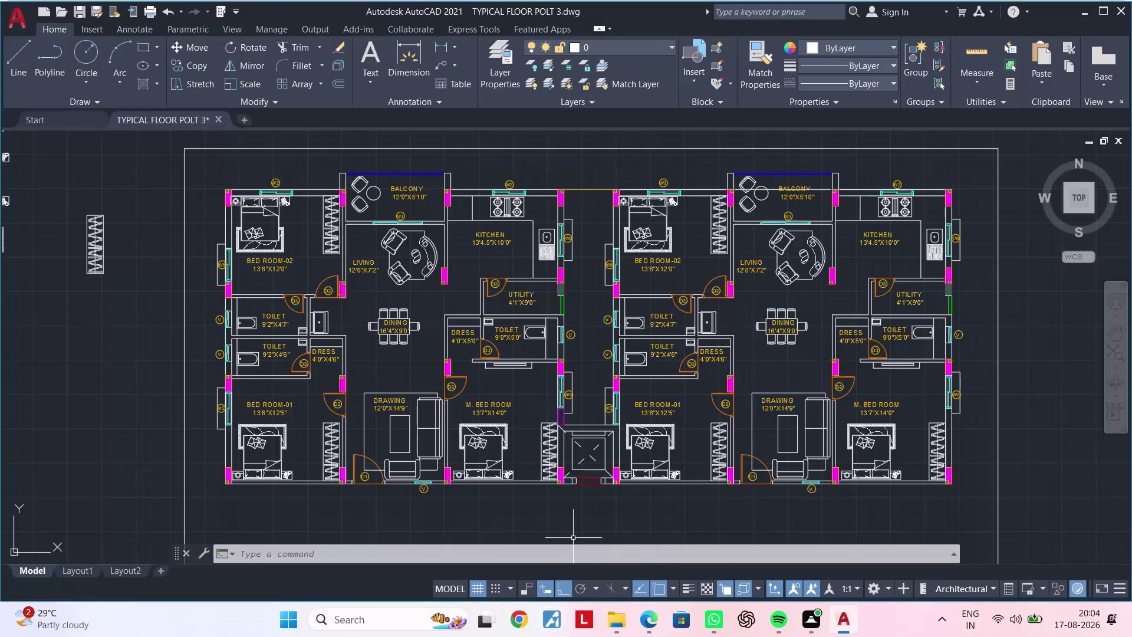
Pan and zoom across the paired flats' bedrooms, lower rooms and kitchens.
middle_drag(693, 518, 668, 370)
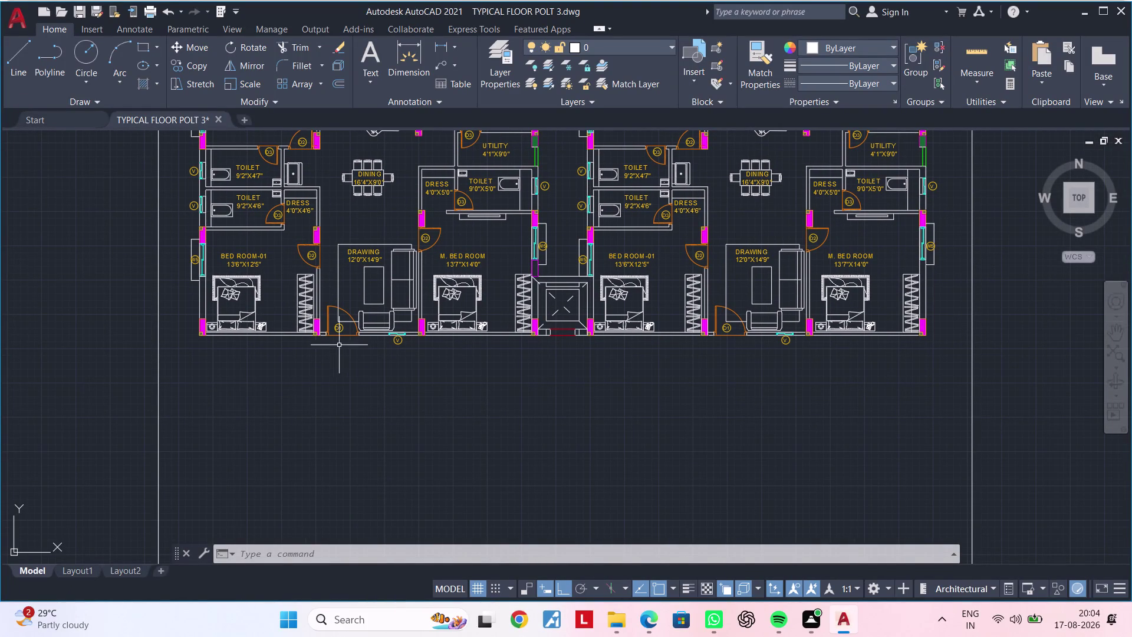
scroll(up, 3)
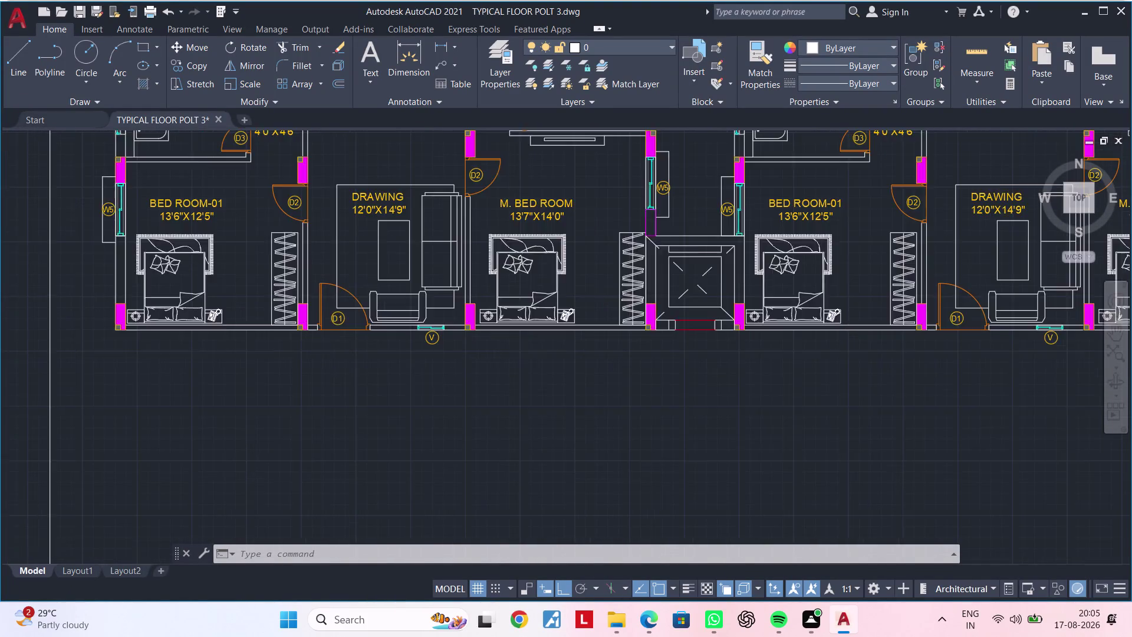
scroll(down, 3)
middle_drag(345, 361, 397, 348)
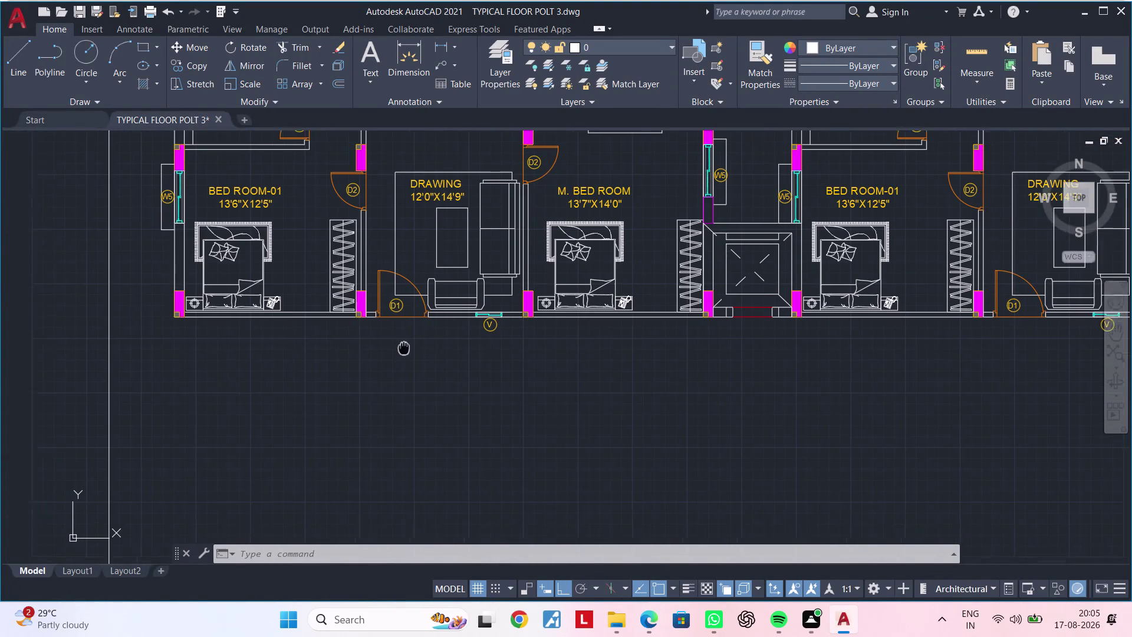
middle_drag(397, 348, 419, 345)
scroll(down, 3)
middle_drag(442, 359, 373, 419)
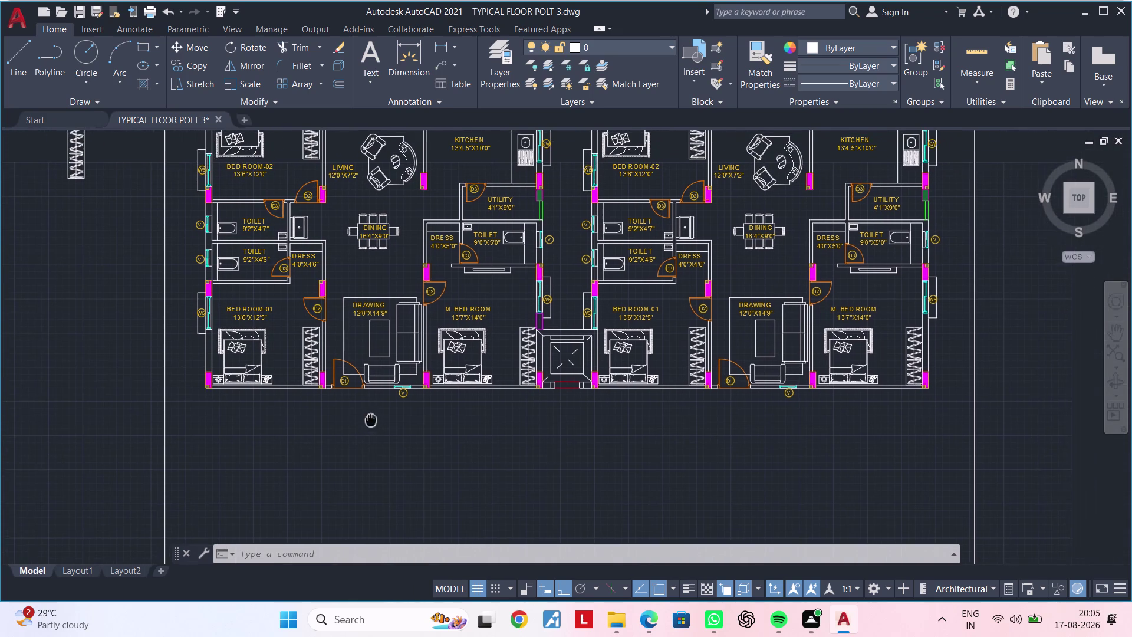
middle_drag(373, 419, 370, 420)
middle_drag(364, 423, 421, 383)
key(Escape)
key(Escape)
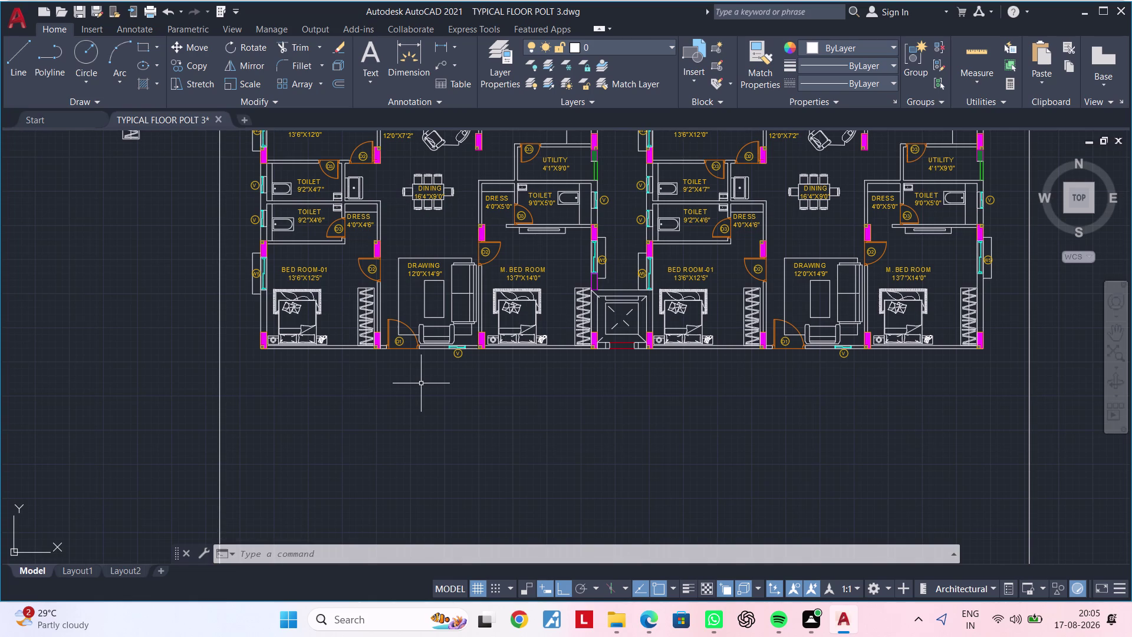
key(Escape)
key(Escape)
key(Escape)
key(Escape)
key(Escape)
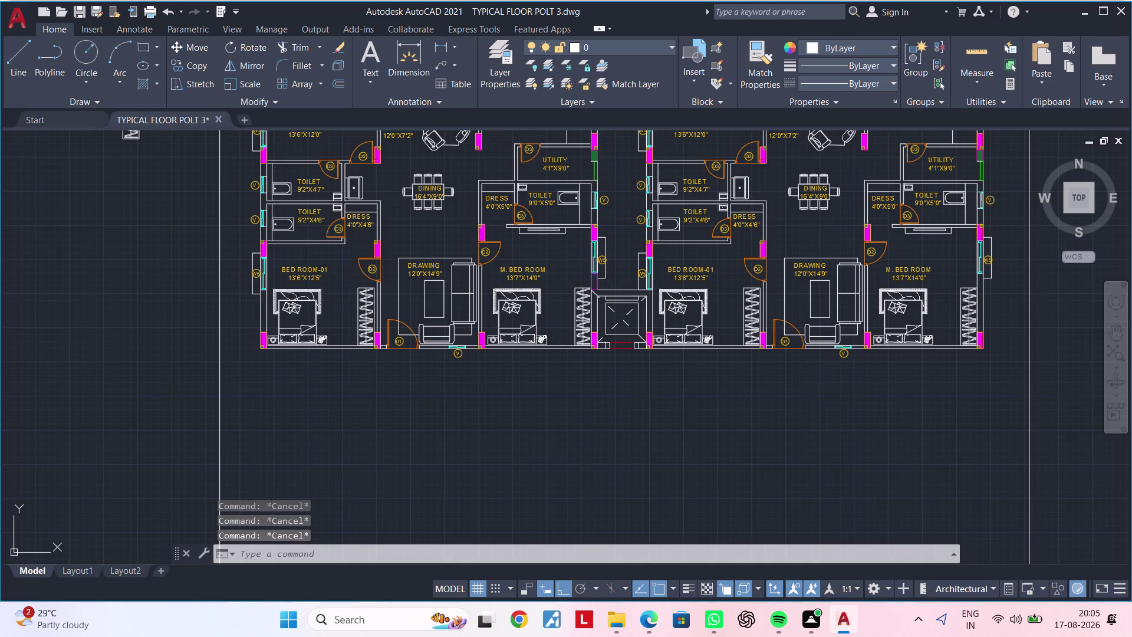
middle_drag(537, 375, 450, 473)
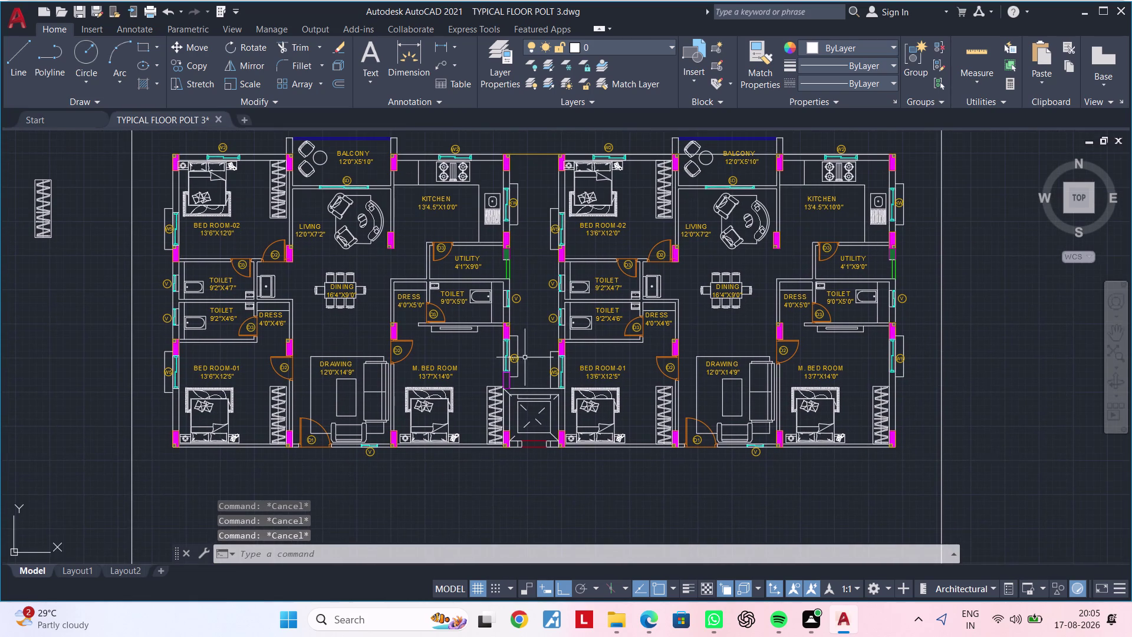
scroll(up, 3)
middle_drag(530, 325, 519, 413)
scroll(up, 3)
scroll(down, 3)
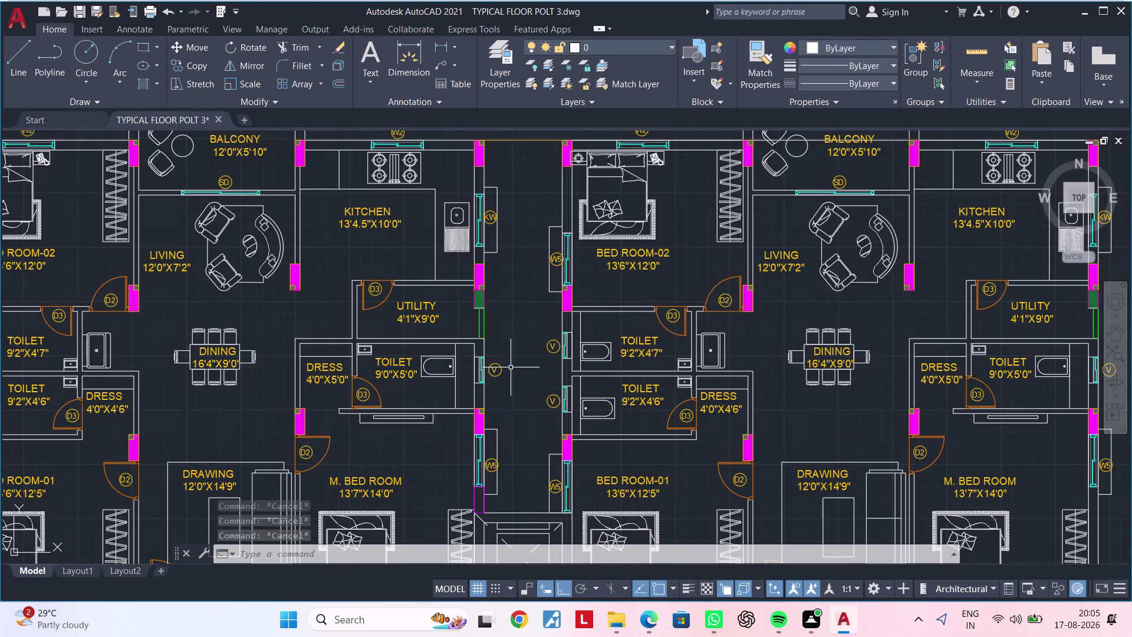
scroll(down, 3)
scroll(down, 3)
Move the view to the standalone single-flat plan and centre it.
middle_drag(831, 403, 449, 400)
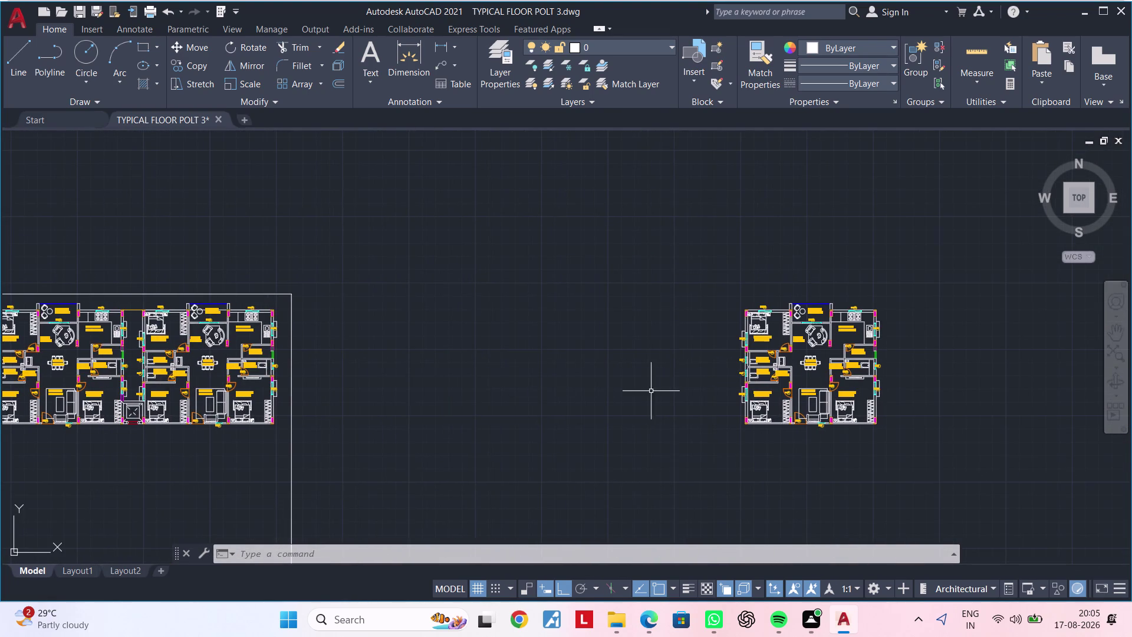
scroll(up, 3)
scroll(down, 3)
scroll(up, 3)
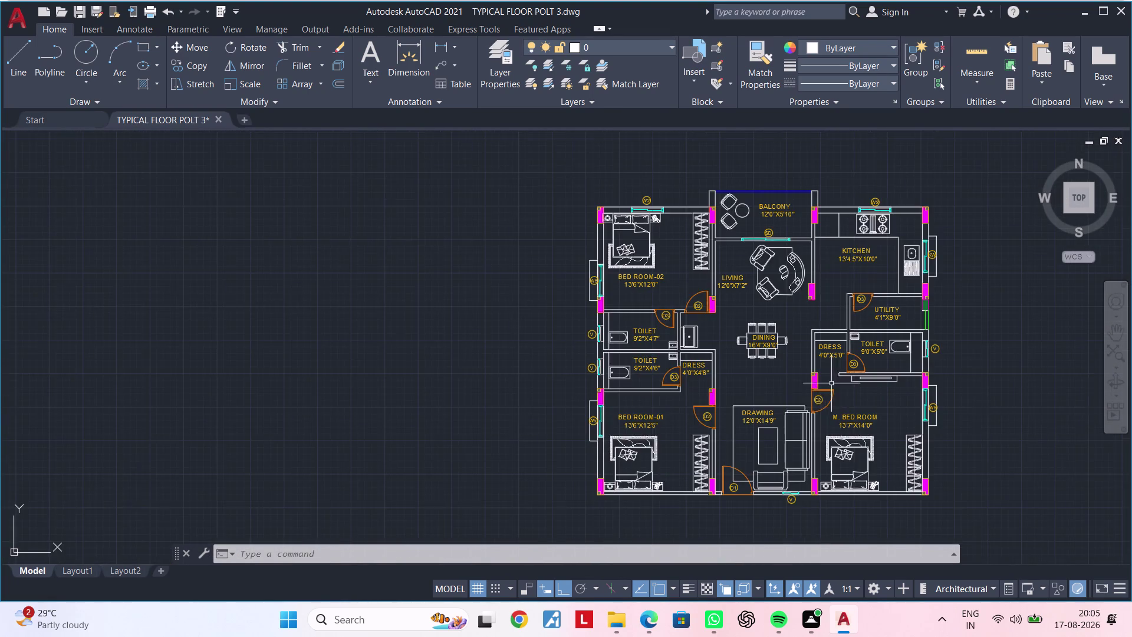
middle_drag(791, 390, 582, 433)
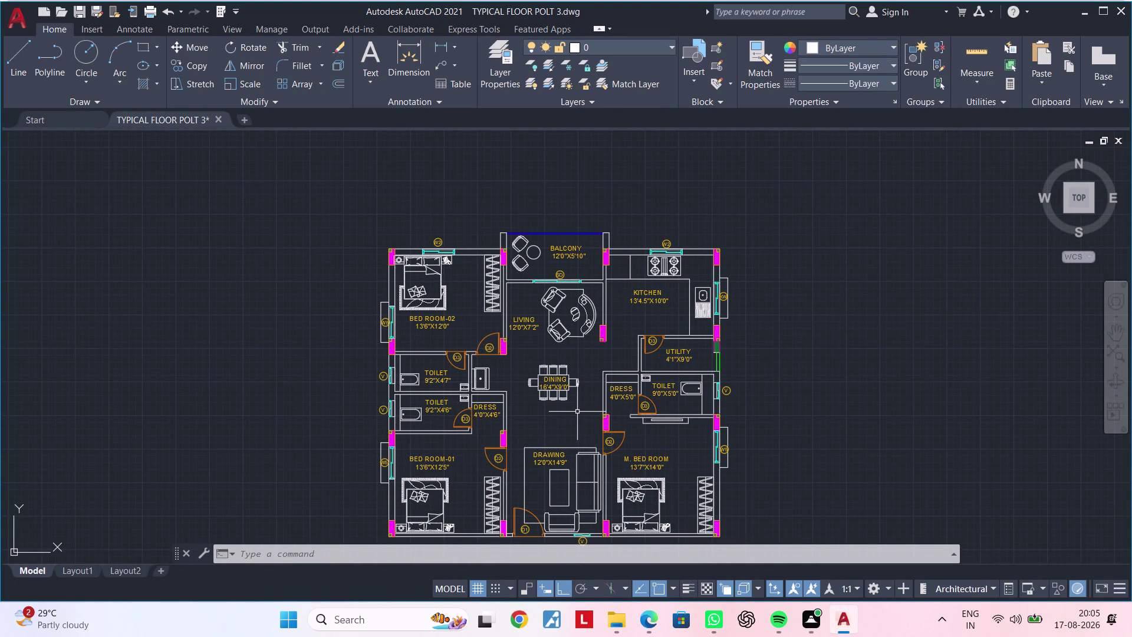
middle_drag(577, 405, 491, 389)
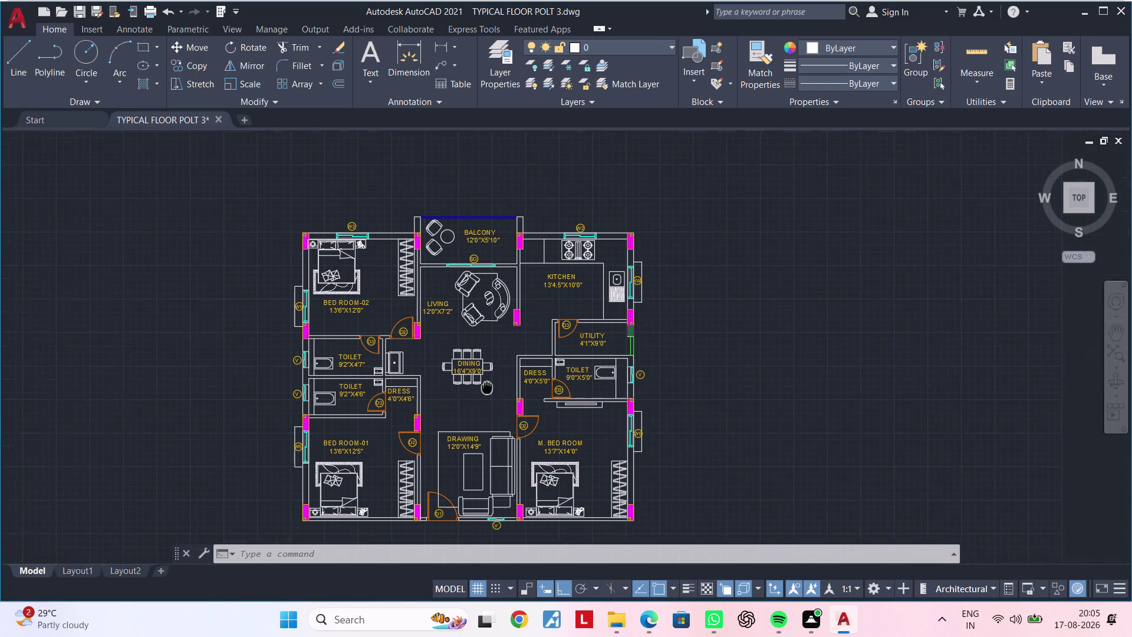
middle_drag(491, 389, 484, 386)
scroll(down, 3)
middle_drag(485, 391, 457, 391)
key(Escape)
key(Escape)
Window-select the single flat and rotate it 180 degrees so the balcony is at the bottom.
click(272, 245)
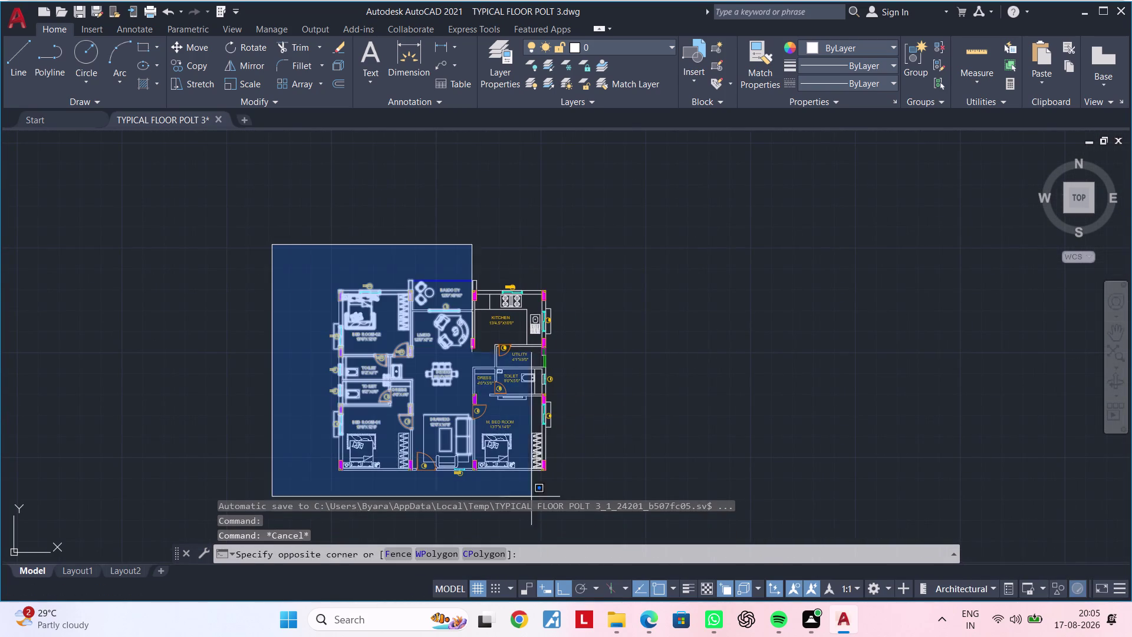
click(680, 489)
middle_drag(673, 481, 700, 443)
text(R)
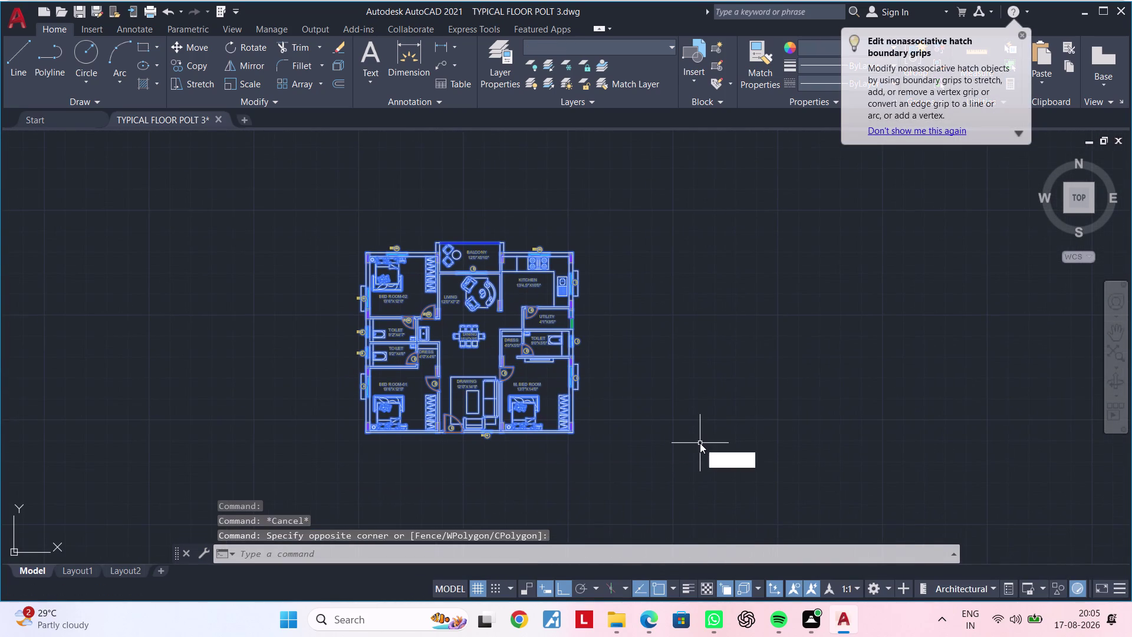
text(O)
key(space)
click(667, 239)
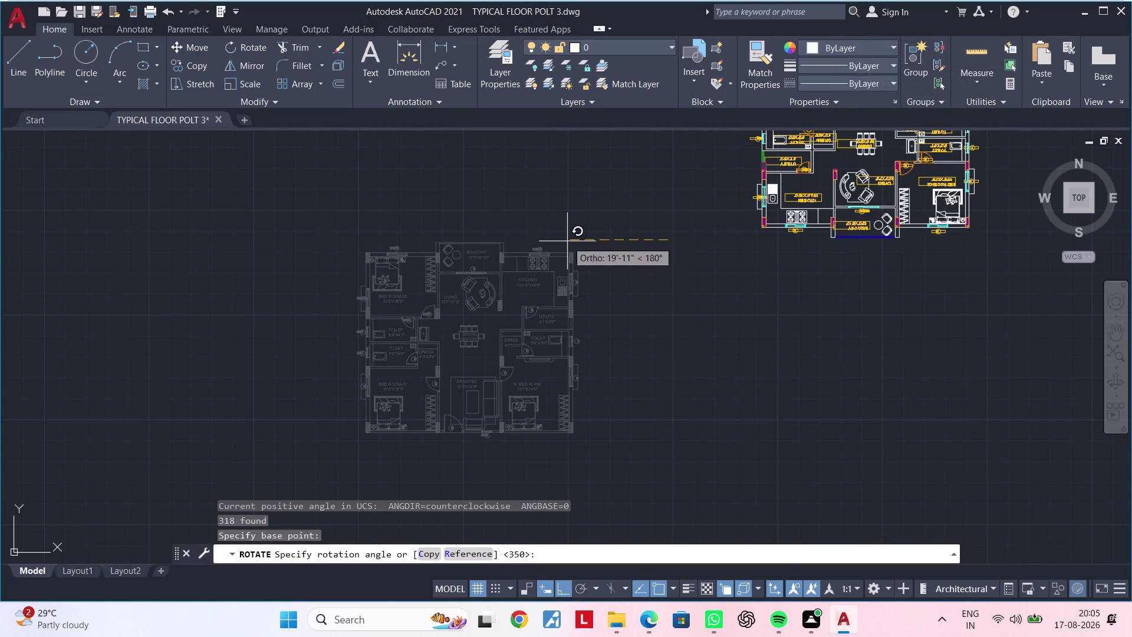
middle_drag(567, 241, 472, 400)
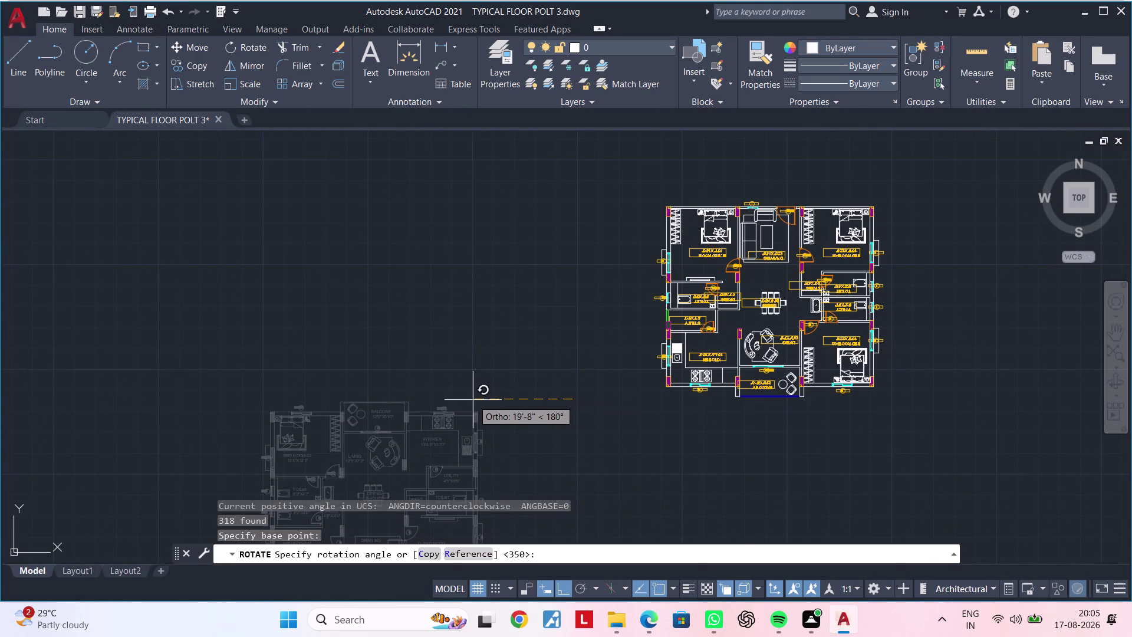
middle_drag(473, 400, 382, 408)
click(387, 403)
middle_drag(573, 410, 559, 418)
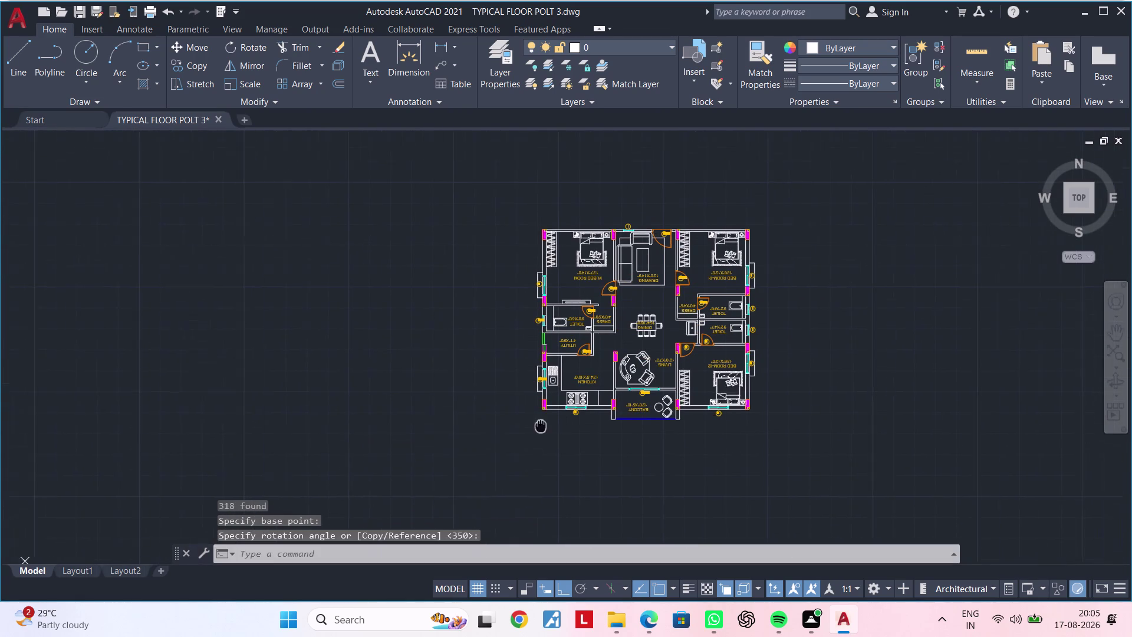
middle_drag(558, 418, 482, 435)
Reselect the rotated flat, start MIRROR and set the first mirror-line point.
key(Escape)
key(Escape)
click(444, 207)
click(766, 456)
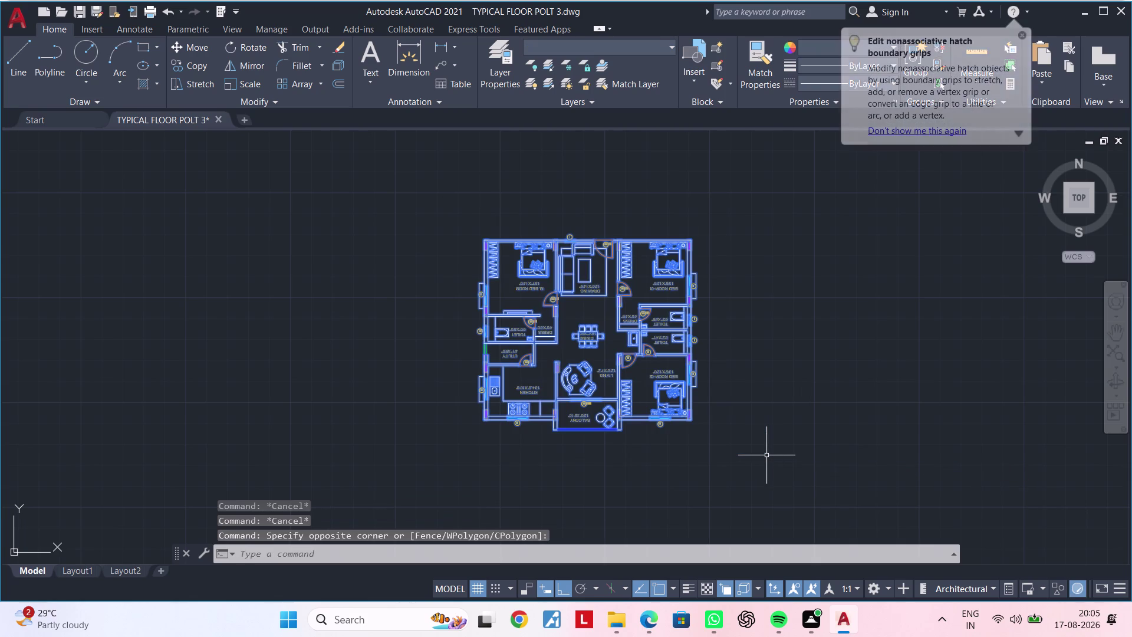
text(MI)
key(space)
click(746, 240)
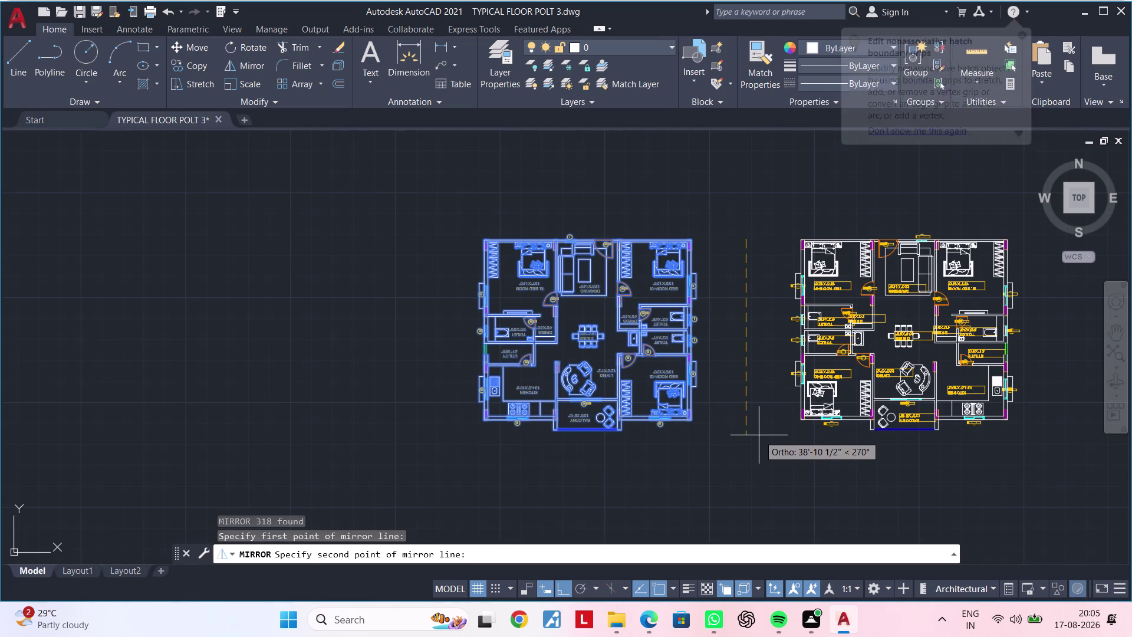
Set the second mirror-line point, creating a sideways mirrored flat and keeping the original.
click(759, 435)
drag(778, 484, 759, 436)
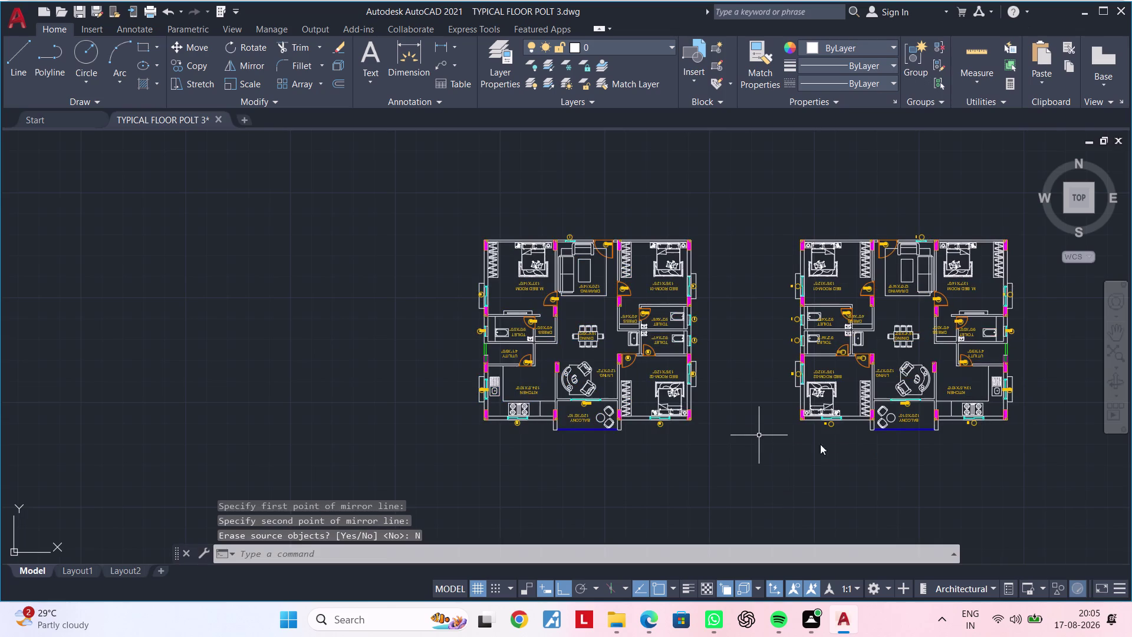
middle_drag(851, 446, 580, 461)
key(Escape)
key(Escape)
Select the mirrored flat and begin rotating it, then abandon the rotation.
drag(511, 229, 513, 242)
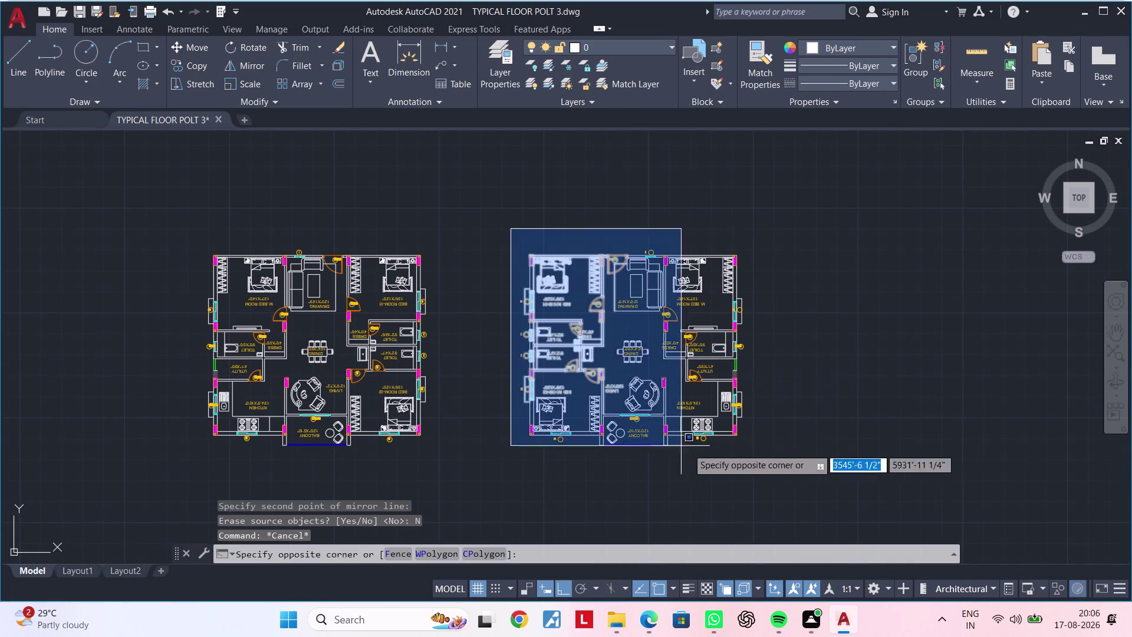
click(774, 468)
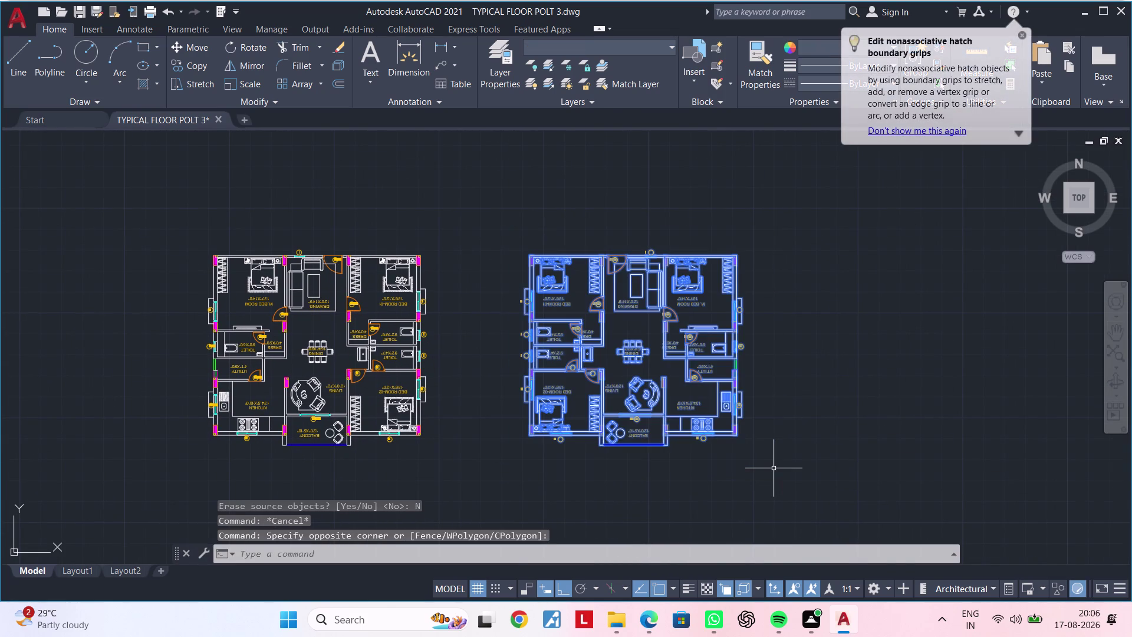
text(RO)
key(space)
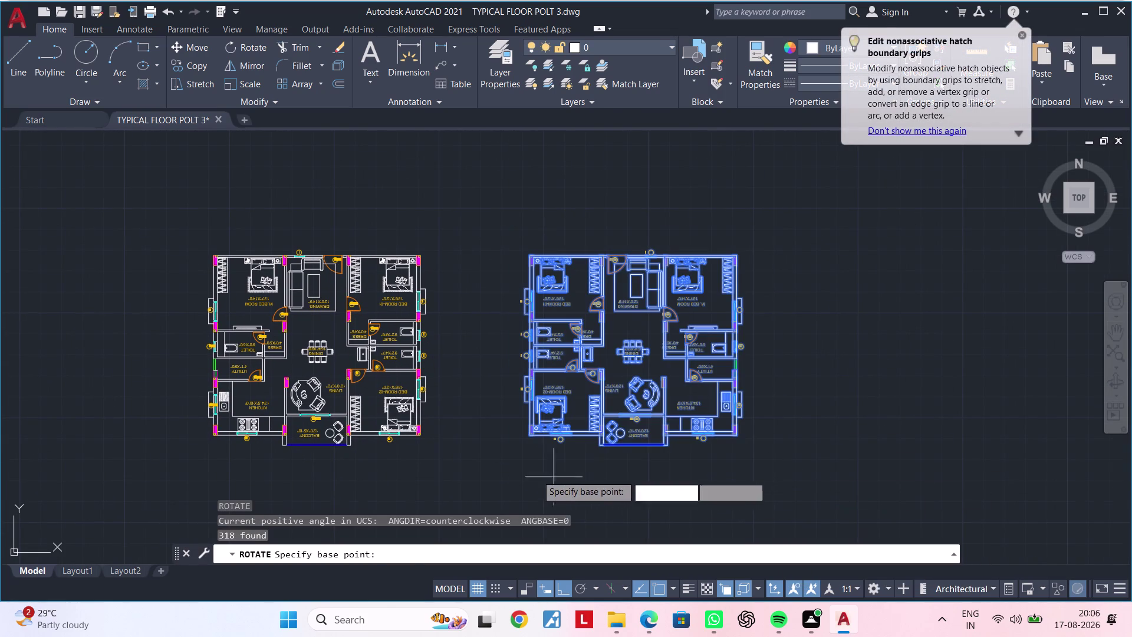
click(518, 467)
middle_drag(746, 454, 743, 336)
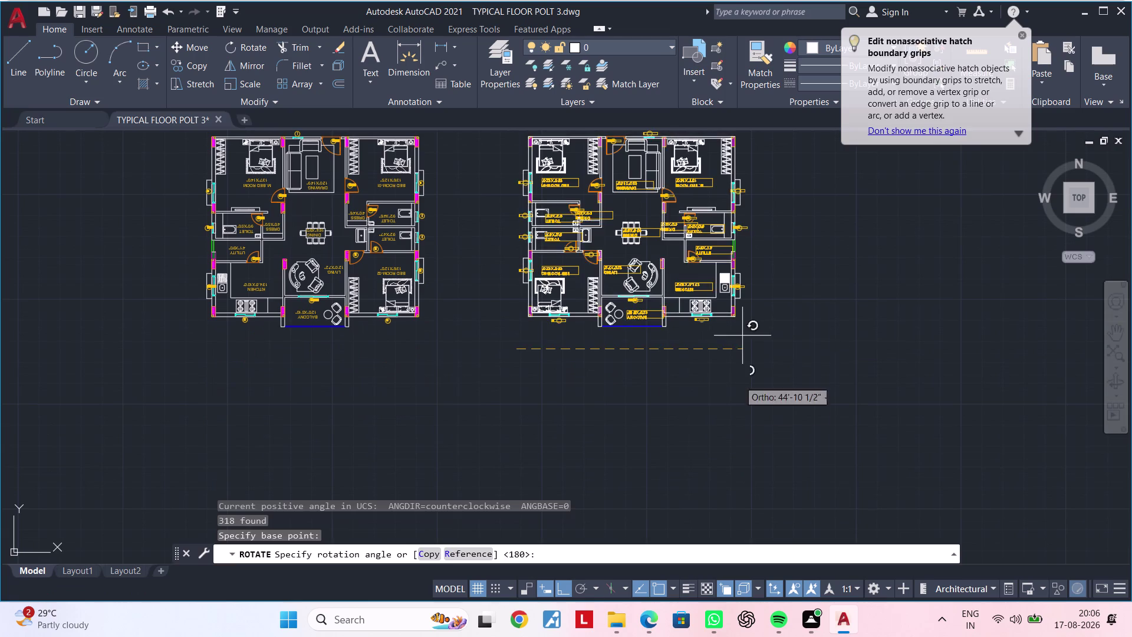
key(Escape)
key(Escape)
middle_click(656, 429)
middle_drag(580, 350, 566, 403)
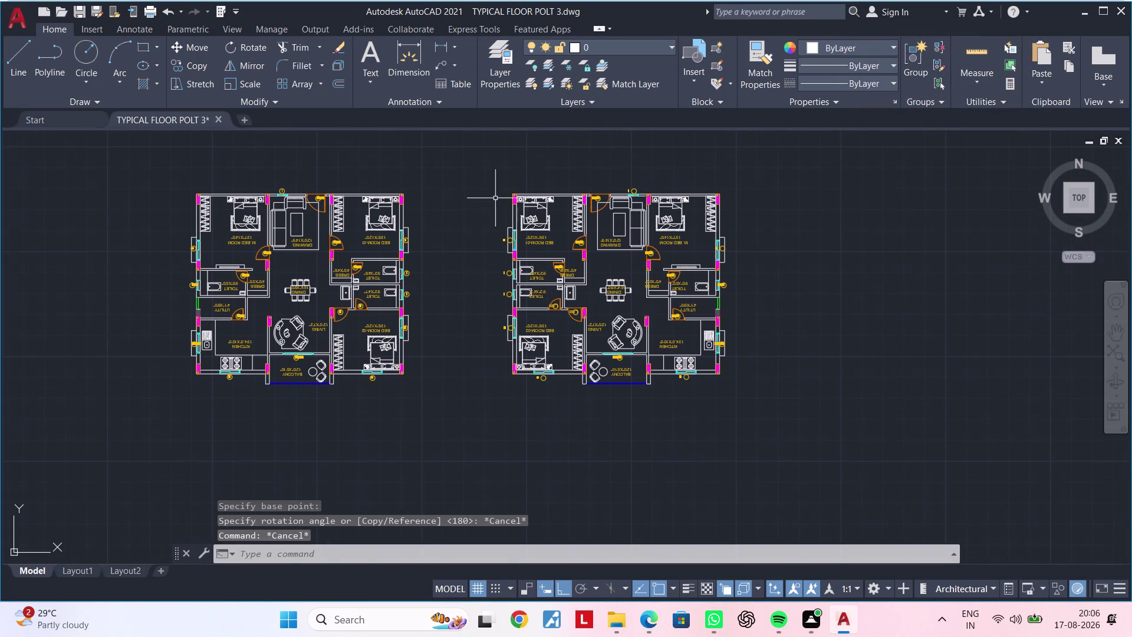
Reselect the mirrored flat, start MIRROR and set the first mirror-line point.
drag(485, 152, 511, 179)
click(818, 411)
text(MI)
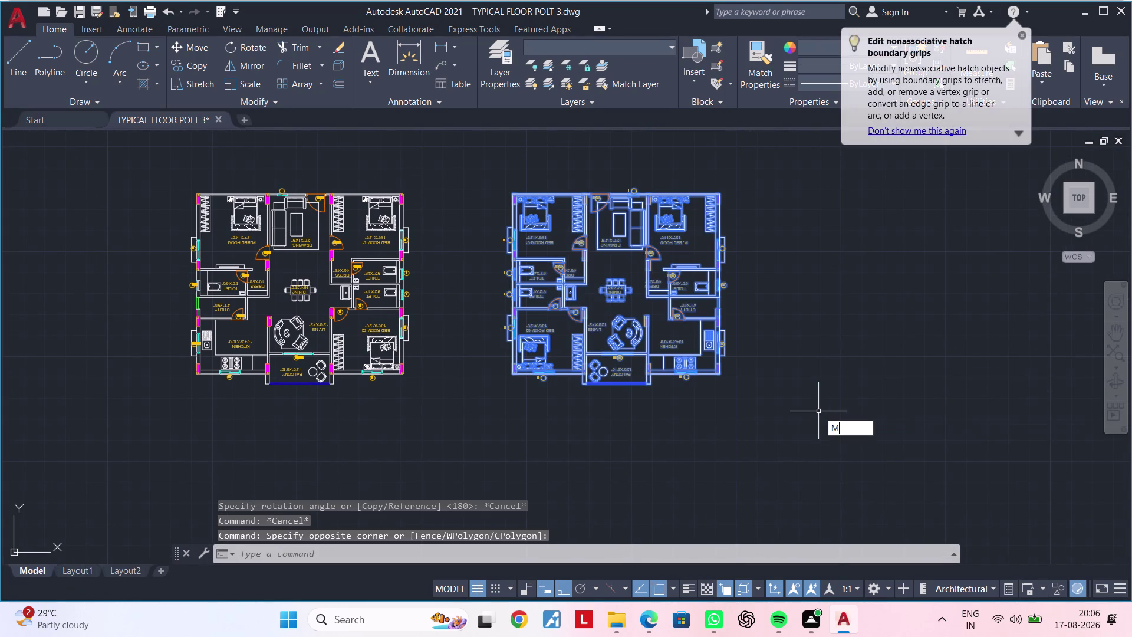
key(space)
drag(481, 413, 495, 414)
middle_drag(872, 418, 861, 228)
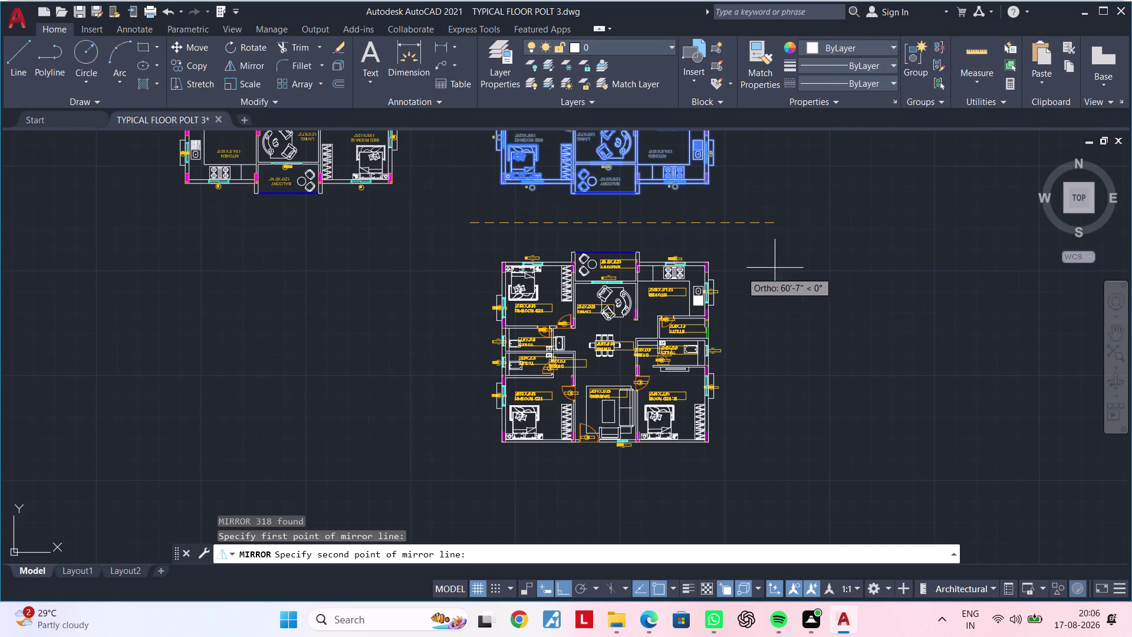
middle_drag(374, 329, 473, 576)
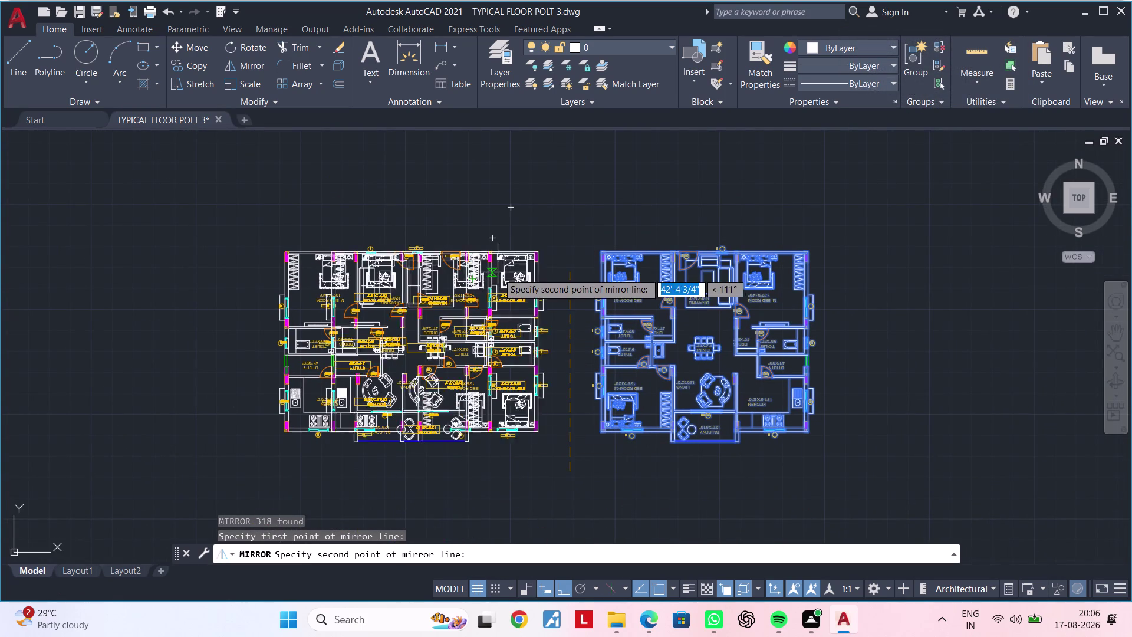
scroll(up, 3)
scroll(down, 3)
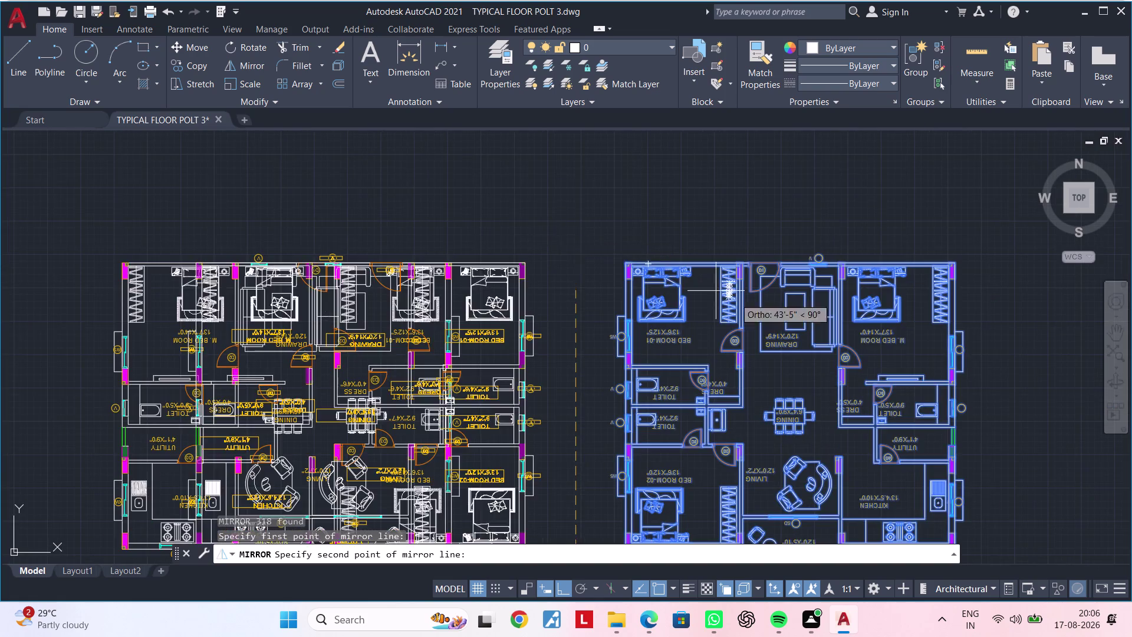
scroll(down, 3)
middle_drag(797, 386, 368, 310)
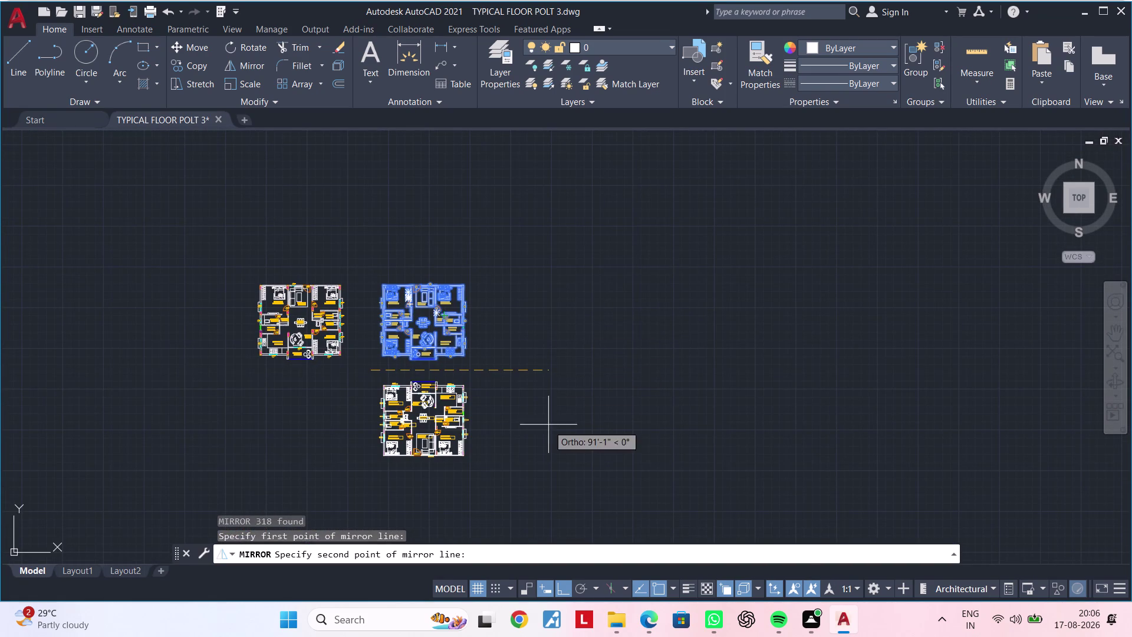
middle_drag(542, 416, 865, 297)
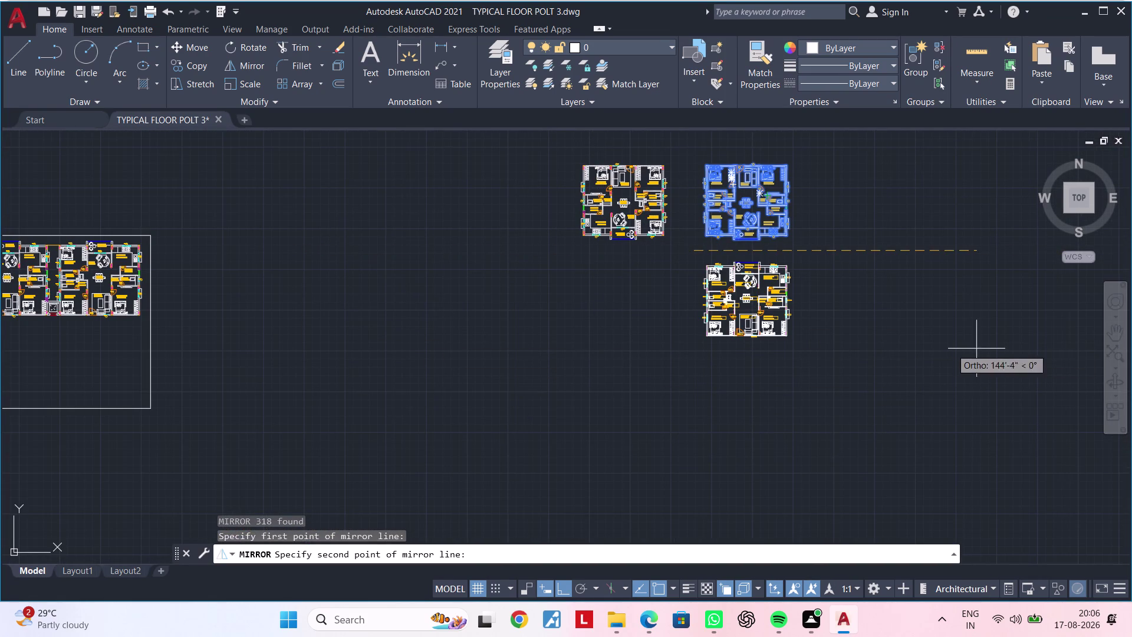
Set the second mirror-line point, placing another mirrored copy below while keeping the source.
click(913, 348)
drag(958, 402, 913, 349)
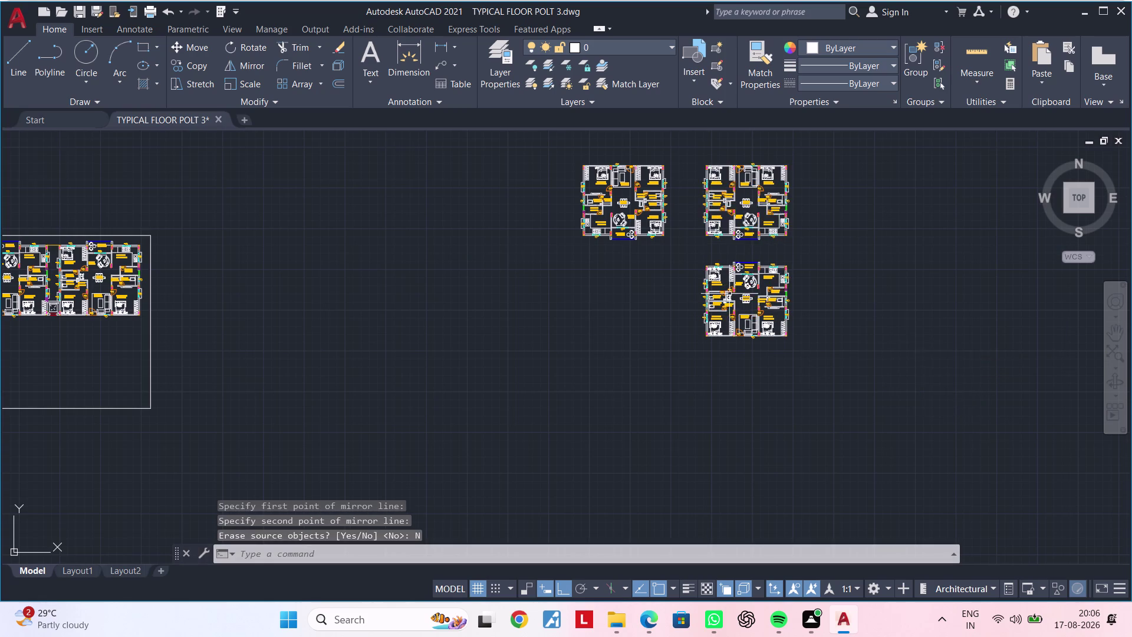
scroll(up, 3)
middle_drag(789, 330, 602, 313)
scroll(down, 3)
scroll(up, 3)
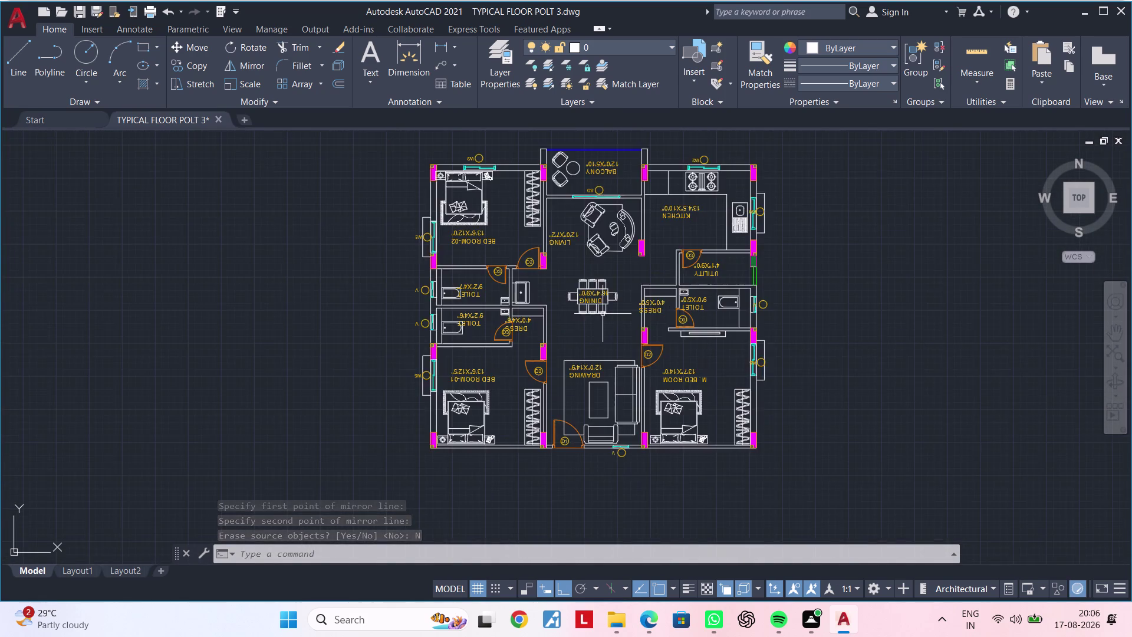
scroll(up, 3)
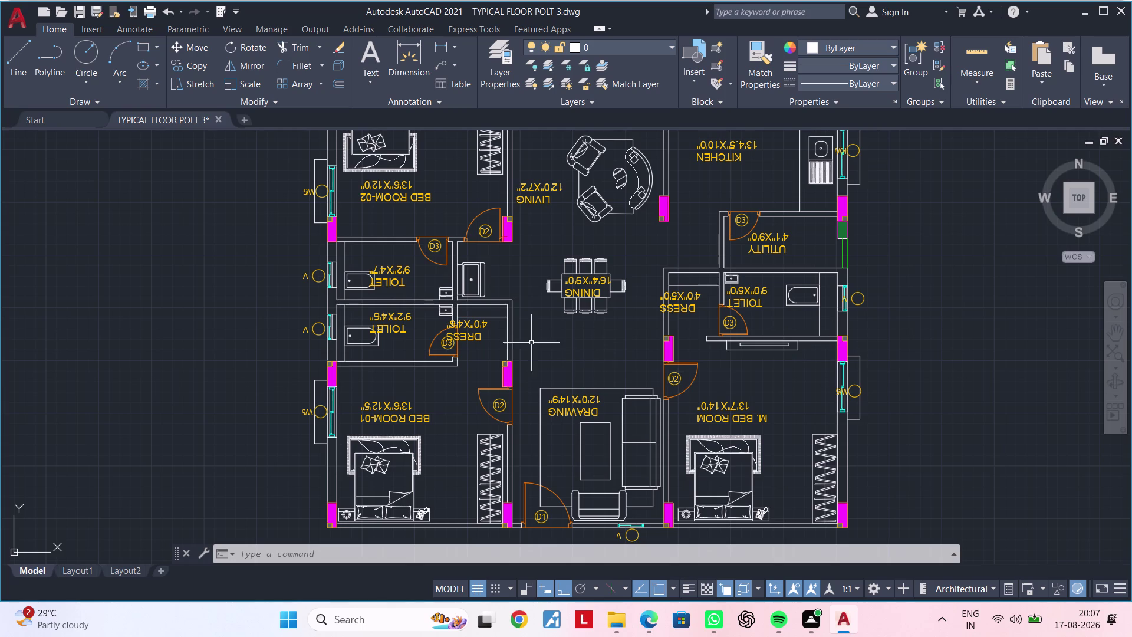
Move the LIVING room label further right with M.
scroll(down, 3)
scroll(down, 3)
middle_drag(209, 314, 949, 325)
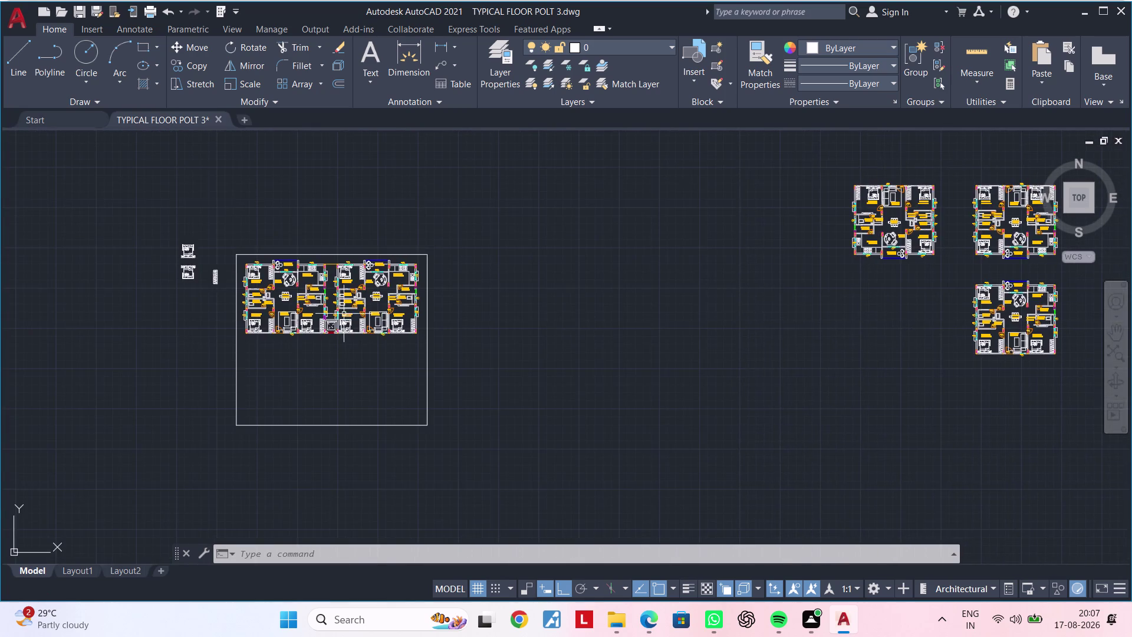
scroll(up, 3)
scroll(up, 3)
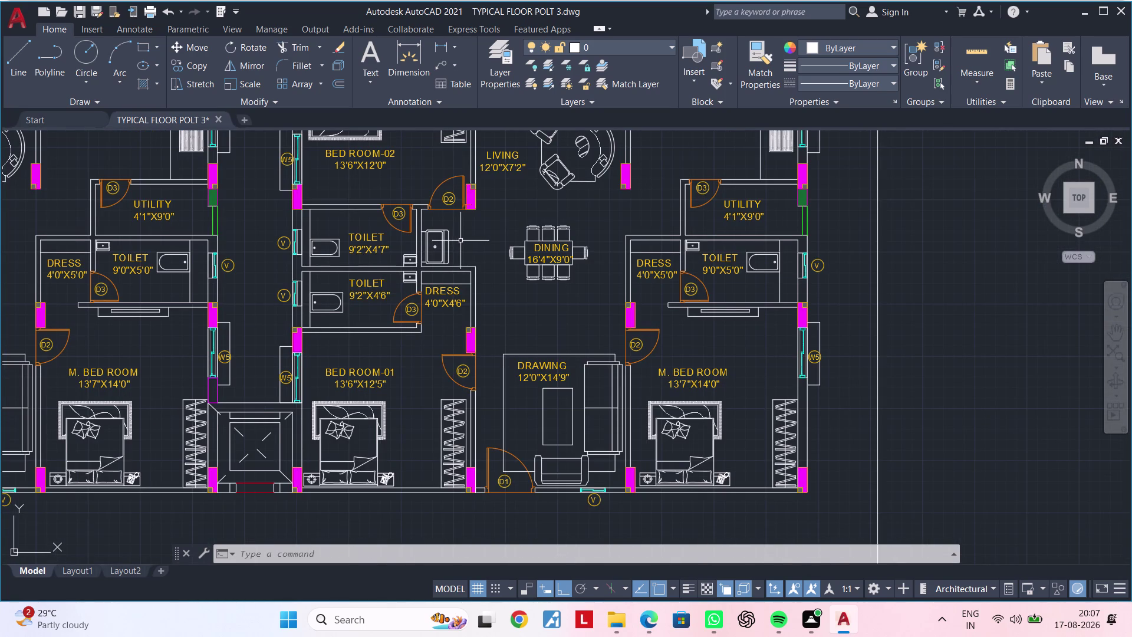
middle_drag(460, 240, 456, 329)
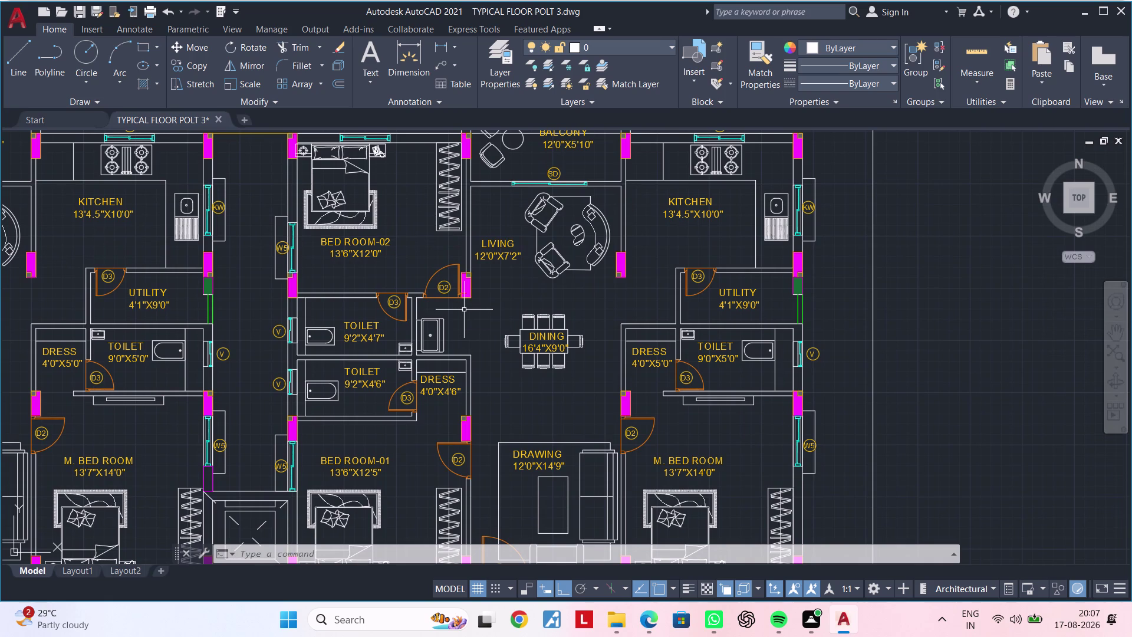
scroll(up, 3)
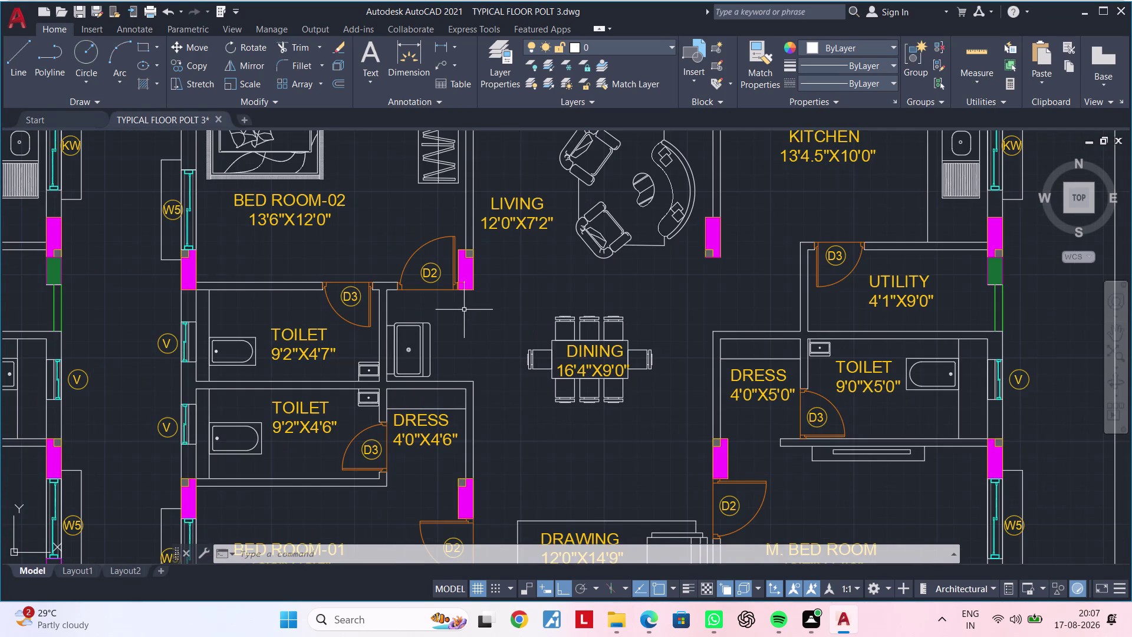
middle_drag(464, 309, 473, 350)
scroll(up, 3)
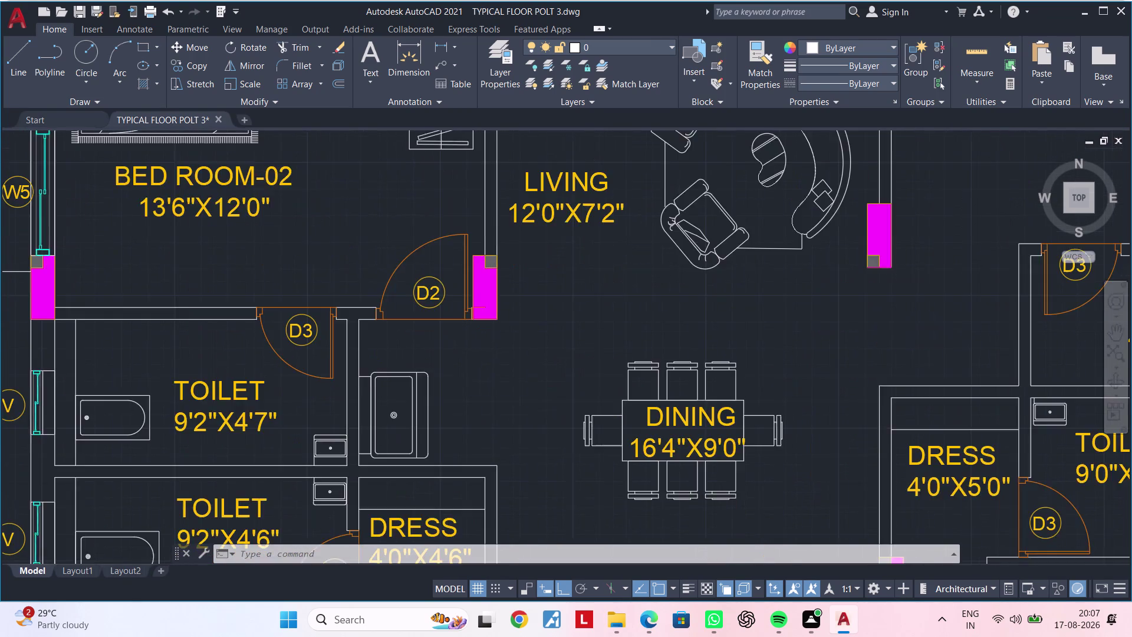
middle_drag(455, 347, 460, 406)
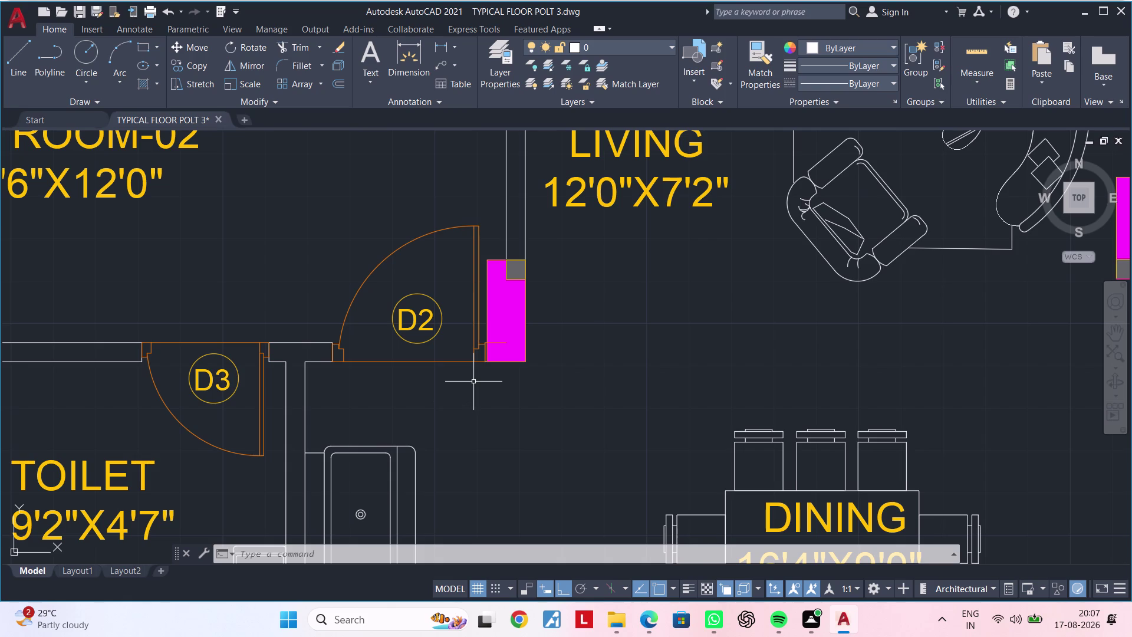
middle_drag(576, 362, 571, 429)
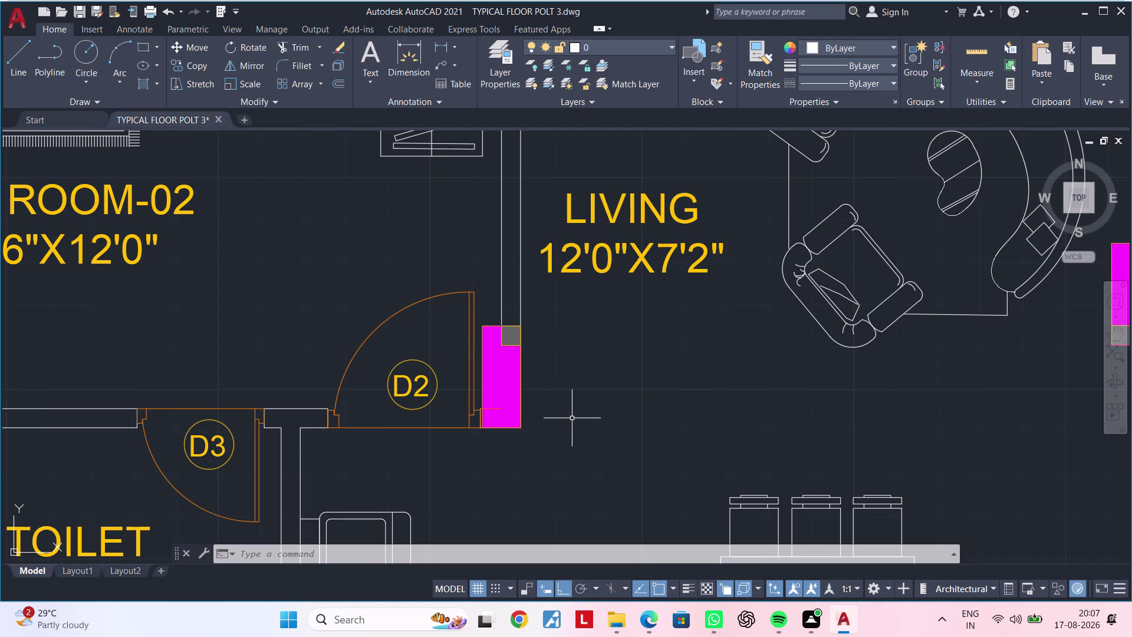
click(628, 254)
click(649, 257)
click(641, 259)
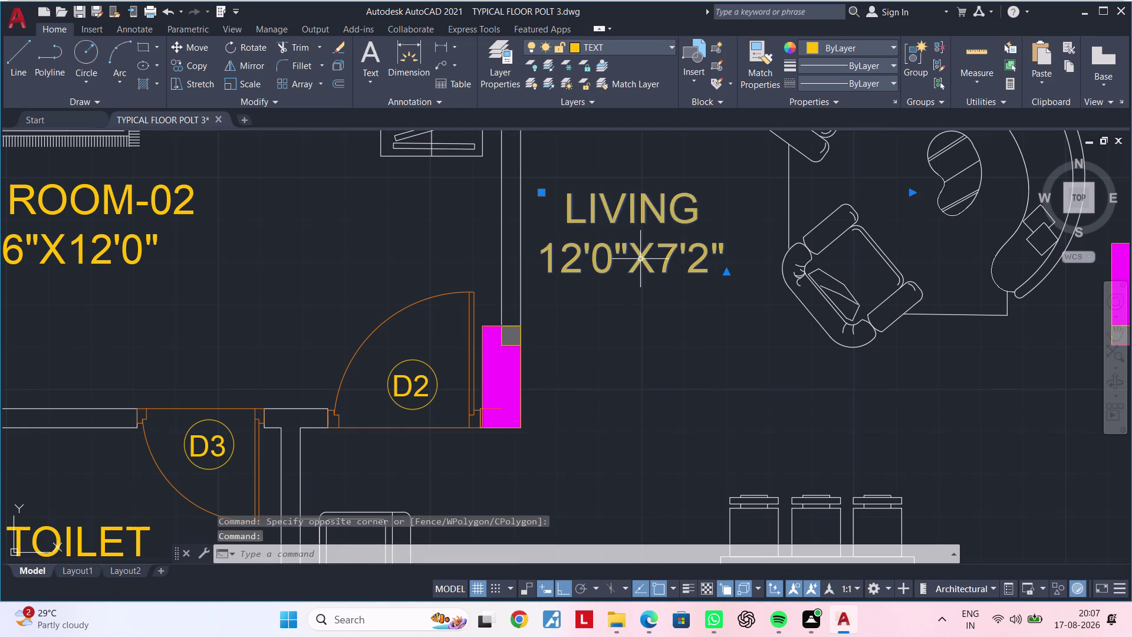
text(M)
key(space)
click(640, 259)
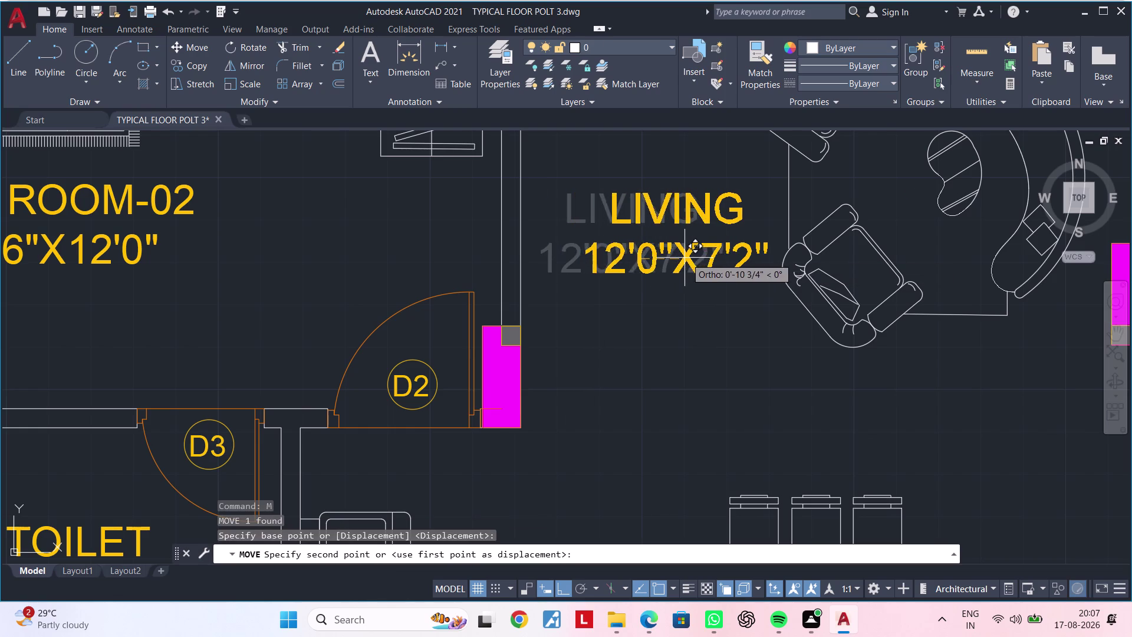
click(687, 257)
key(Escape)
key(Escape)
Grip-stretch the wall line end beside D2 up to the column's top edge.
middle_drag(577, 289, 615, 290)
scroll(up, 3)
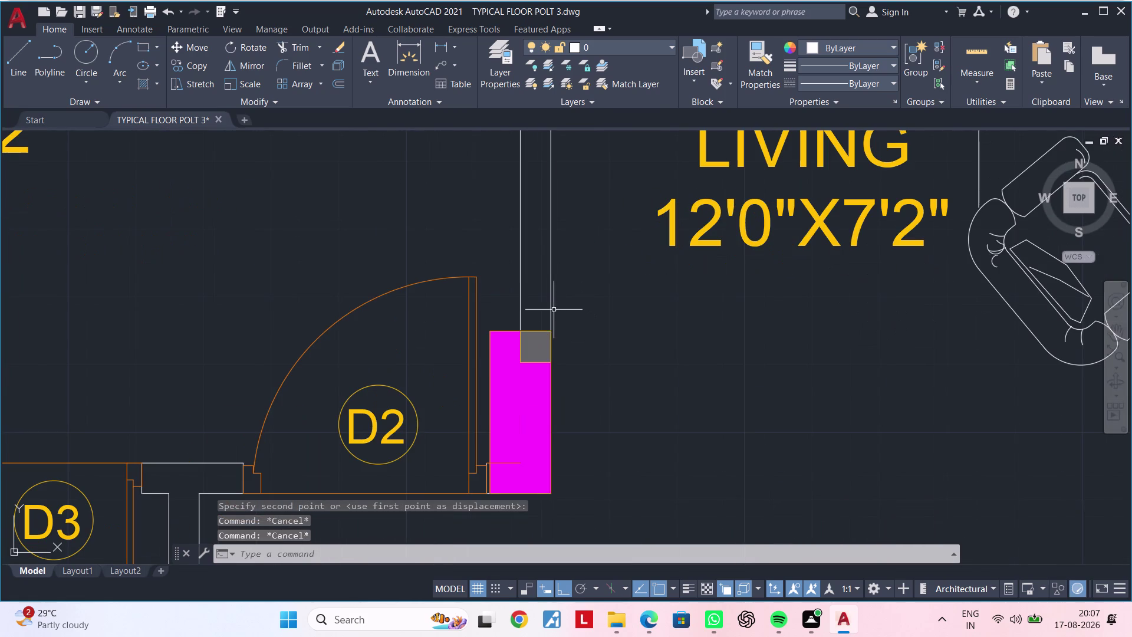
click(551, 309)
click(520, 308)
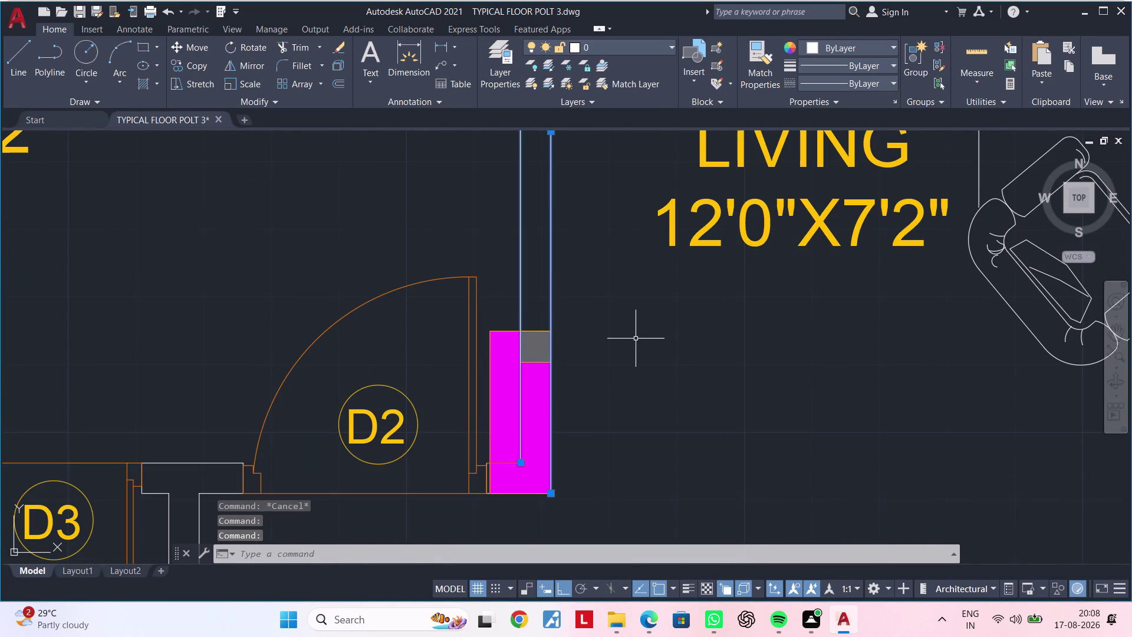
middle_drag(631, 342, 636, 306)
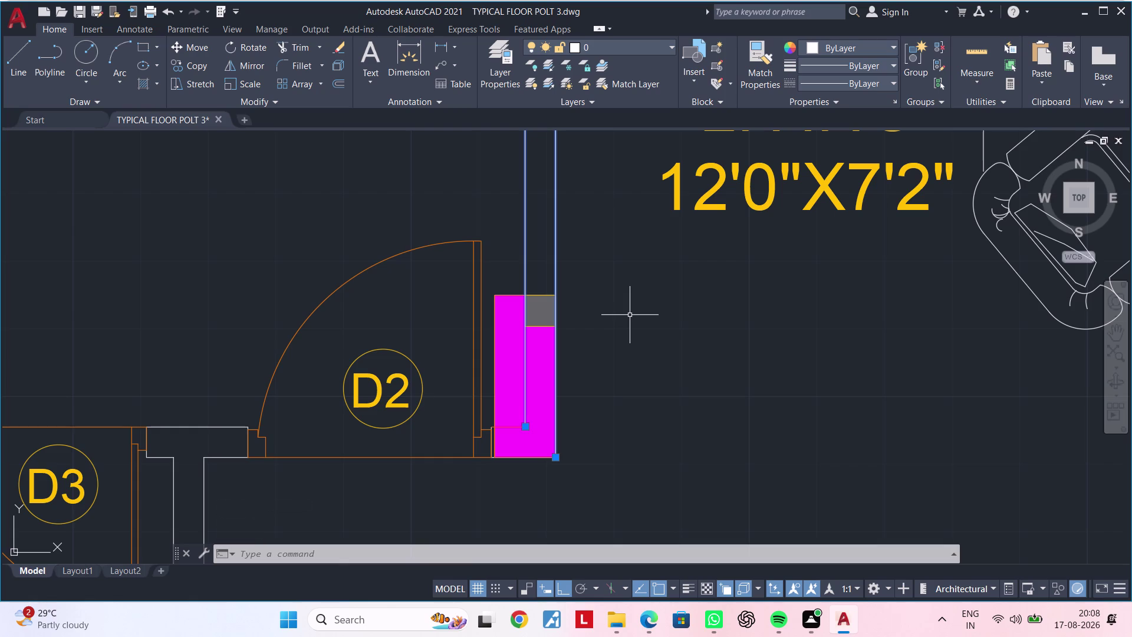
click(522, 427)
click(523, 293)
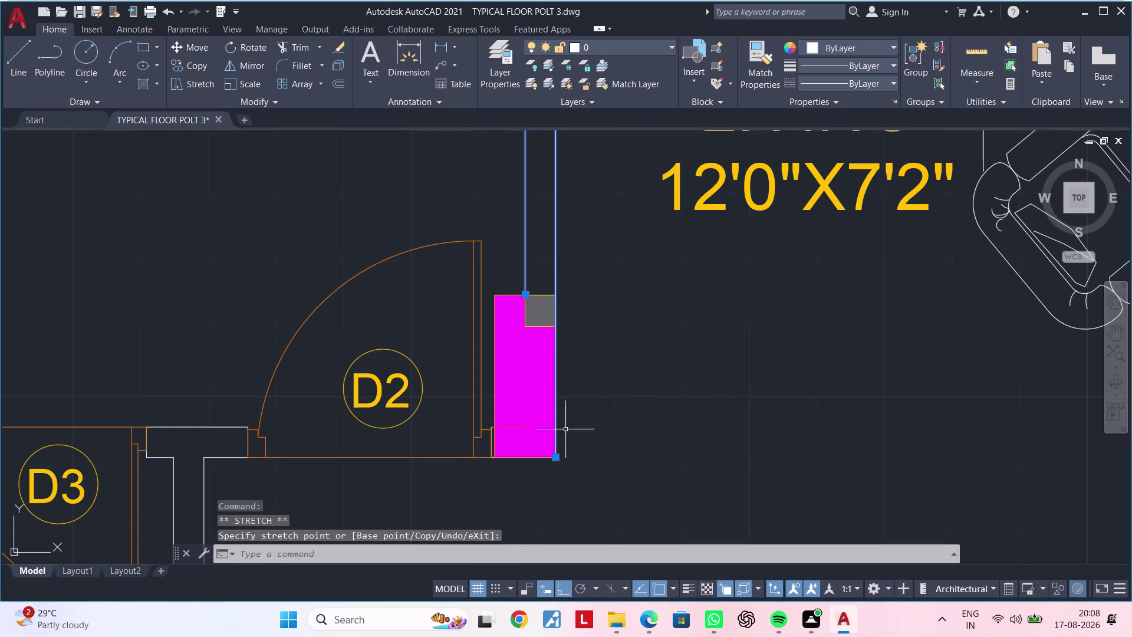
click(557, 460)
click(554, 298)
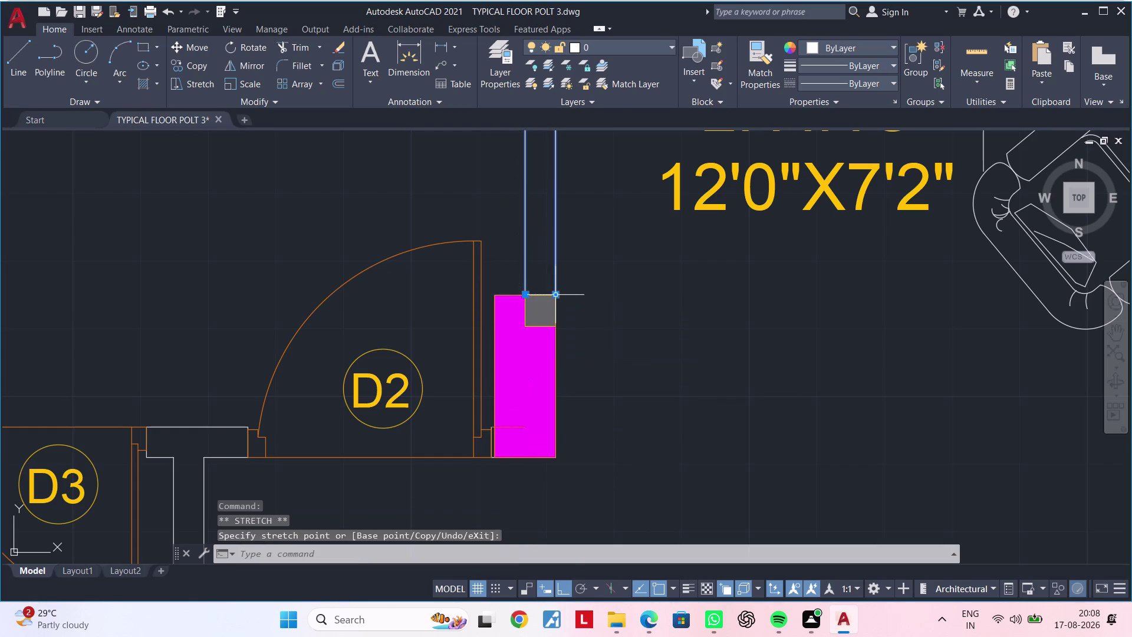
Reshape the column hatch by moving its top corner, then cancel the stretch.
scroll(up, 3)
scroll(down, 3)
middle_drag(558, 333, 571, 292)
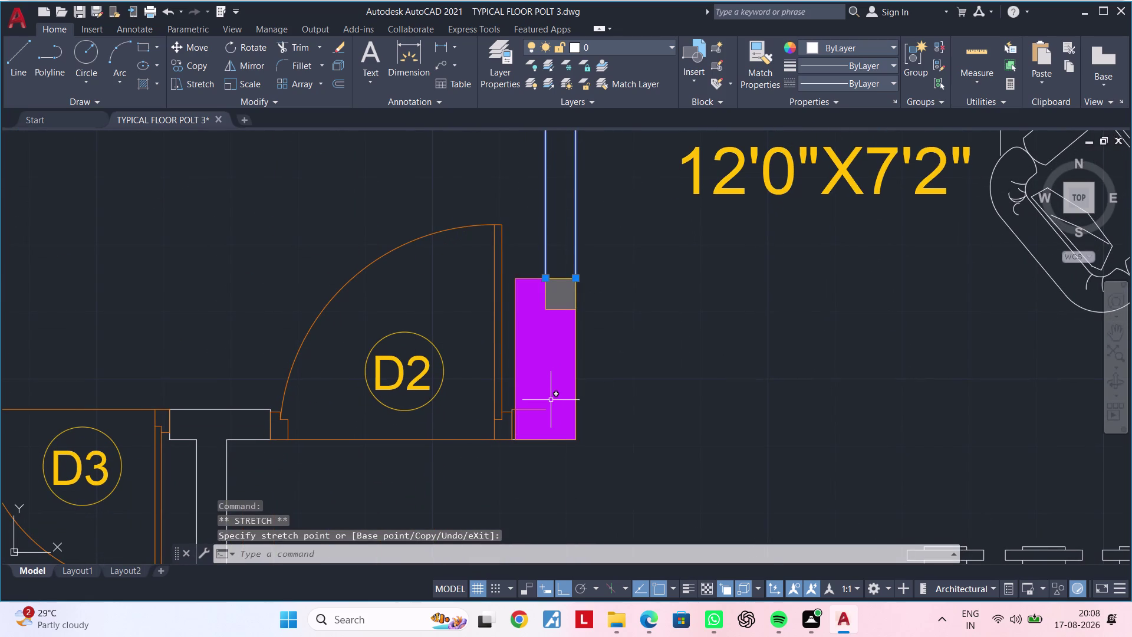
click(563, 440)
click(624, 523)
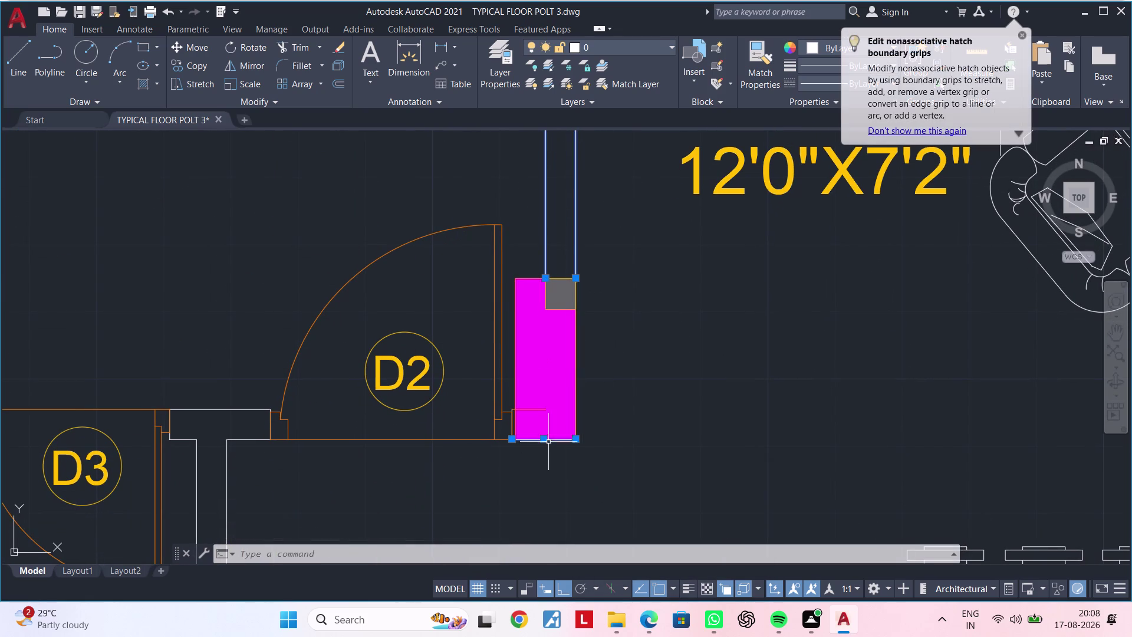
click(546, 439)
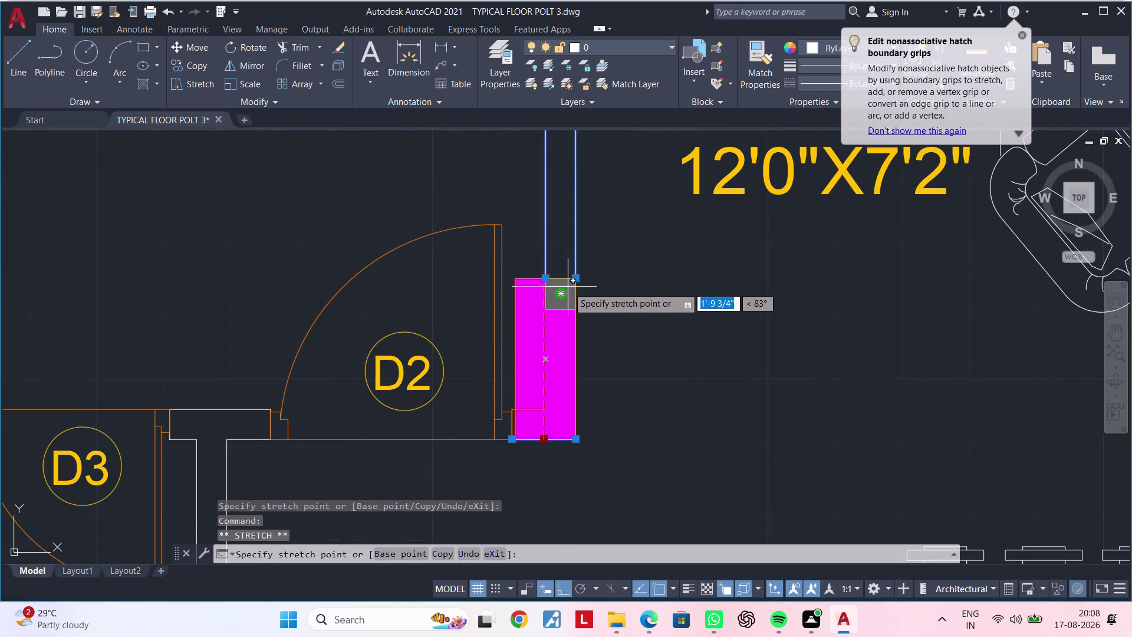
click(561, 281)
key(Escape)
key(Escape)
Trim the wall line crossing the column top with TR, then exit.
scroll(up, 3)
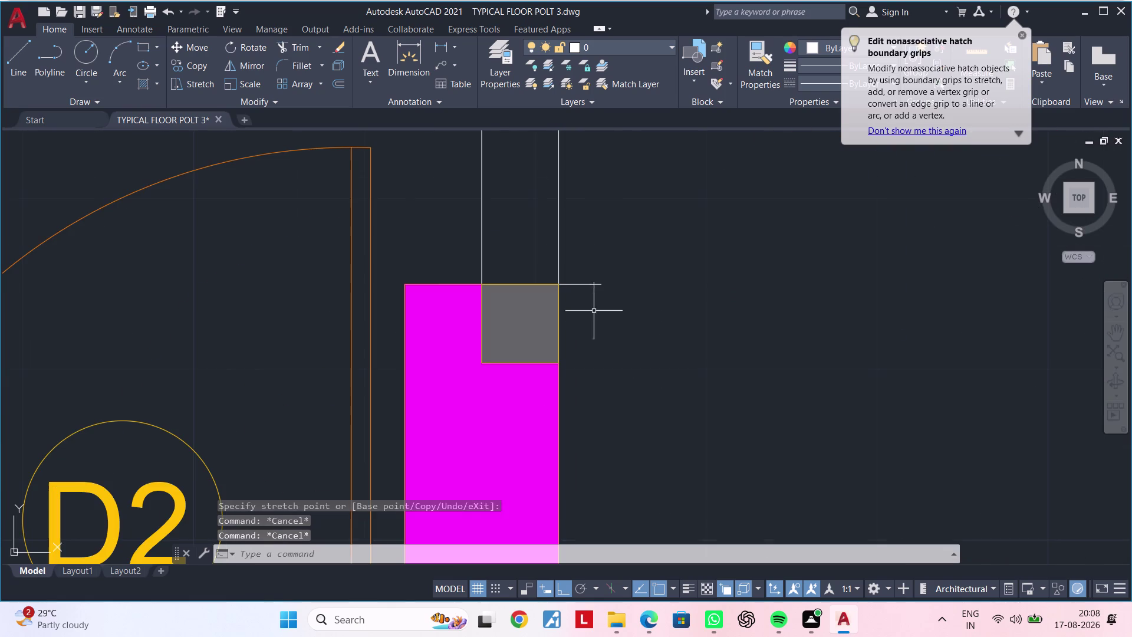
key(Escape)
key(Escape)
text(TR)
key(space)
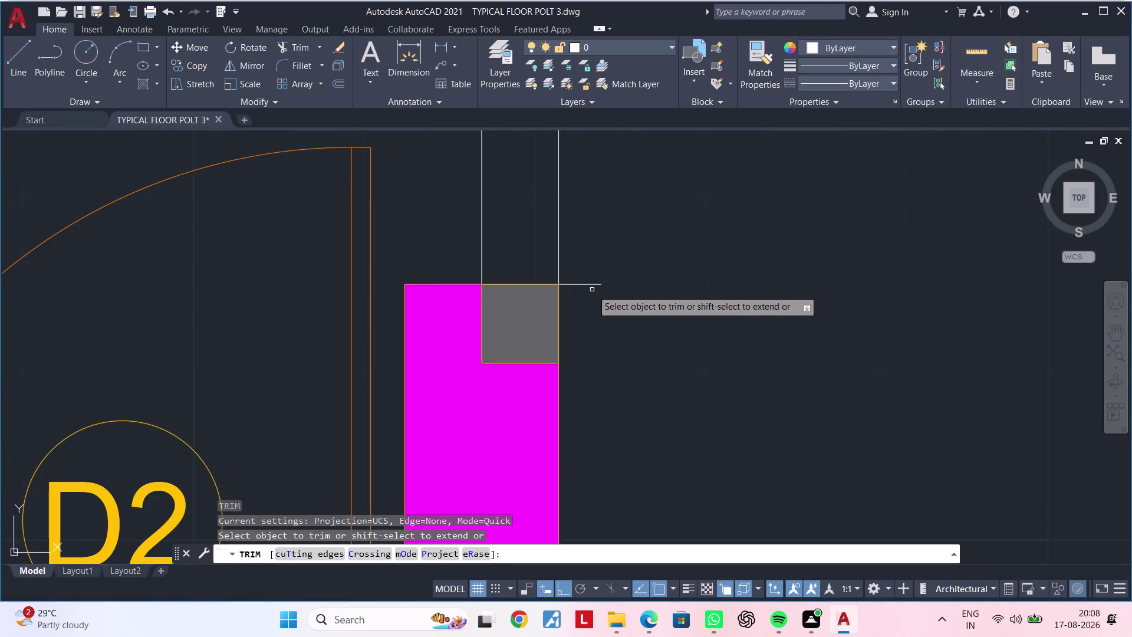
drag(590, 282, 590, 306)
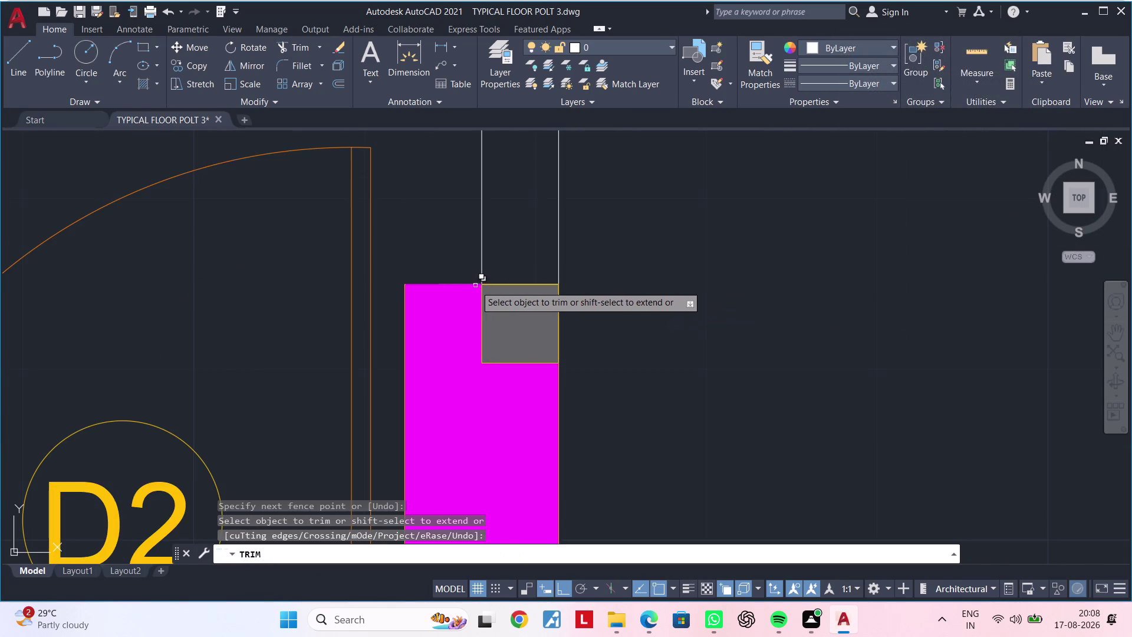
scroll(up, 3)
key(Escape)
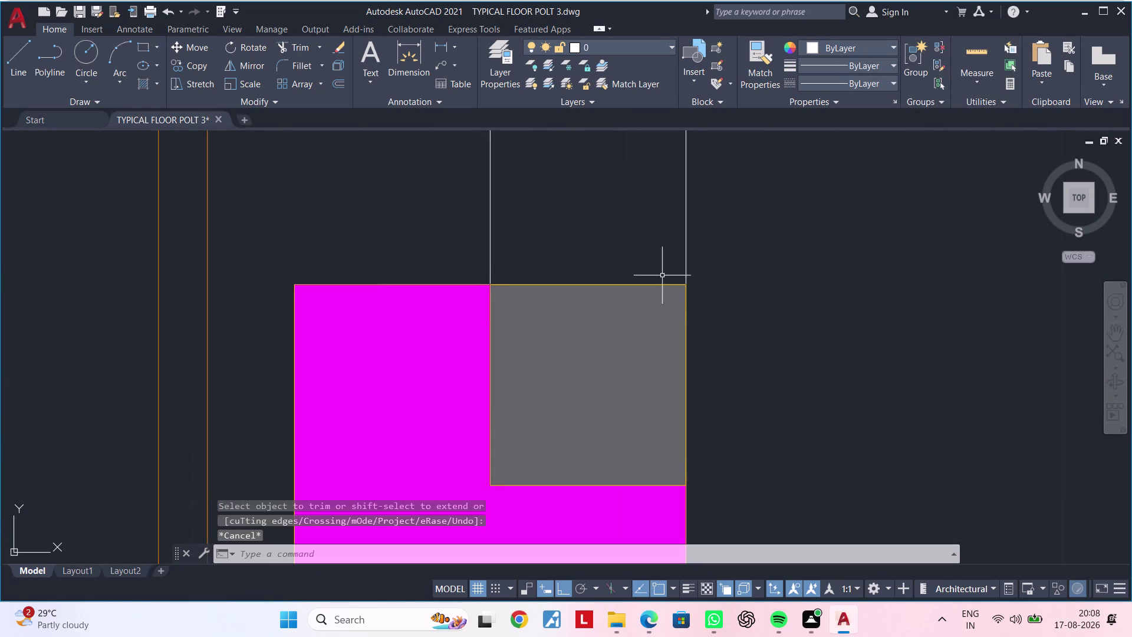
key(Escape)
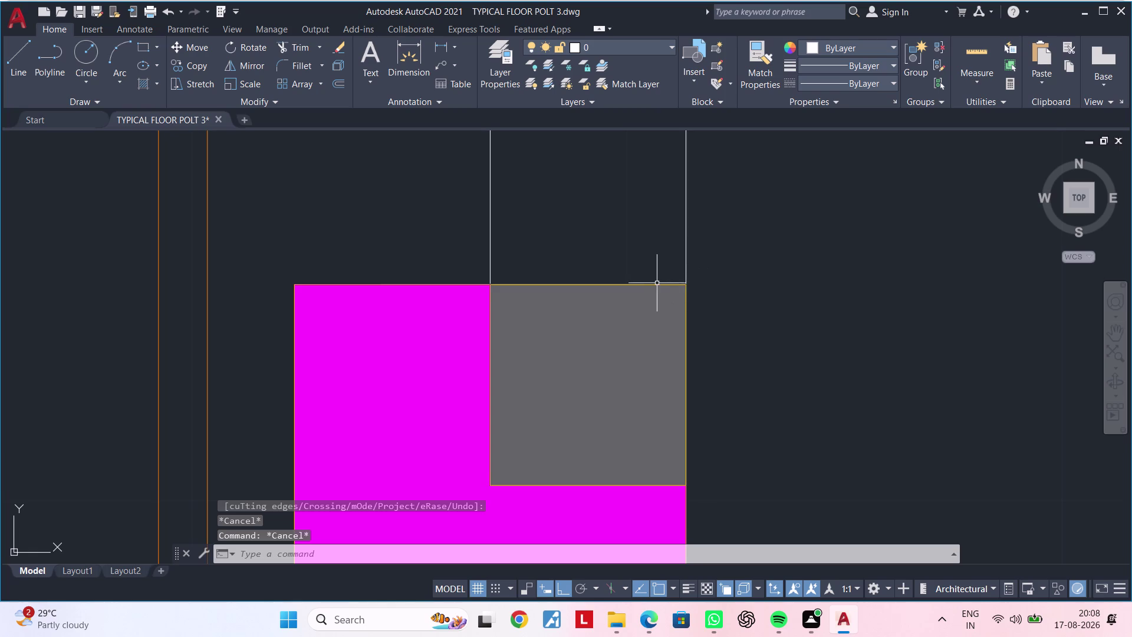
Stretch the overlapping line's end to the column corner, ending cancelled.
click(653, 285)
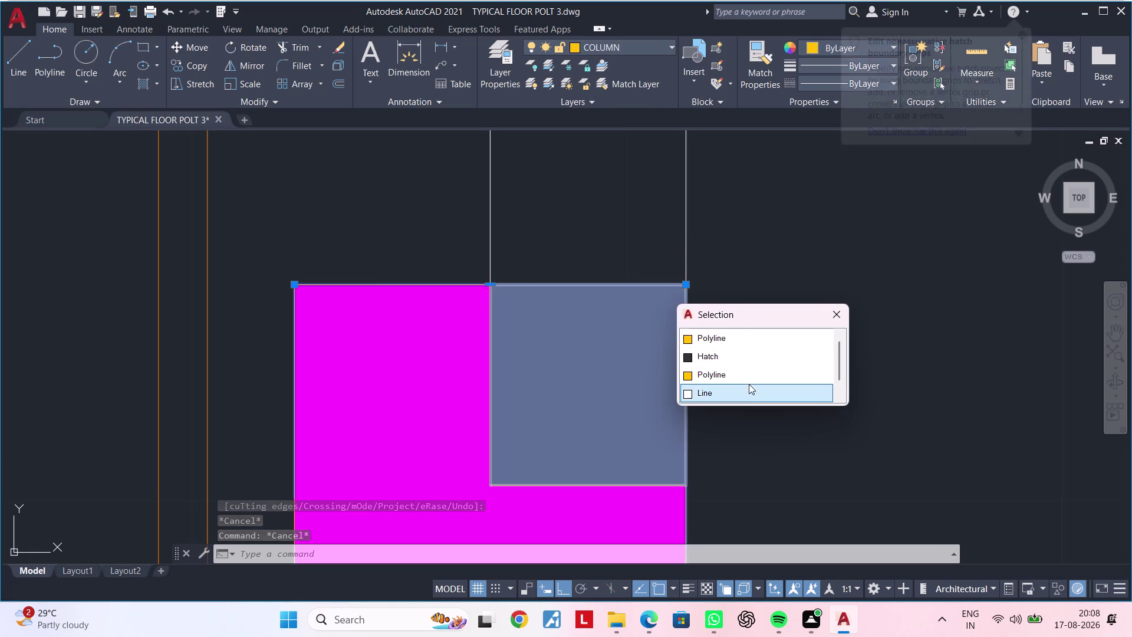
click(743, 391)
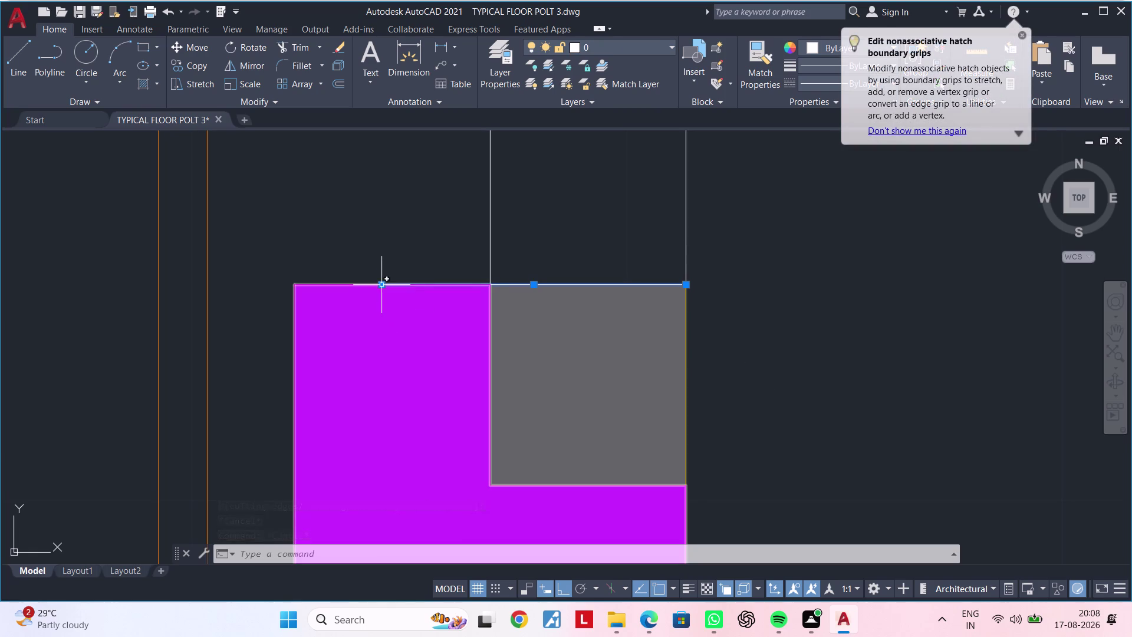
click(383, 287)
click(489, 284)
scroll(down, 3)
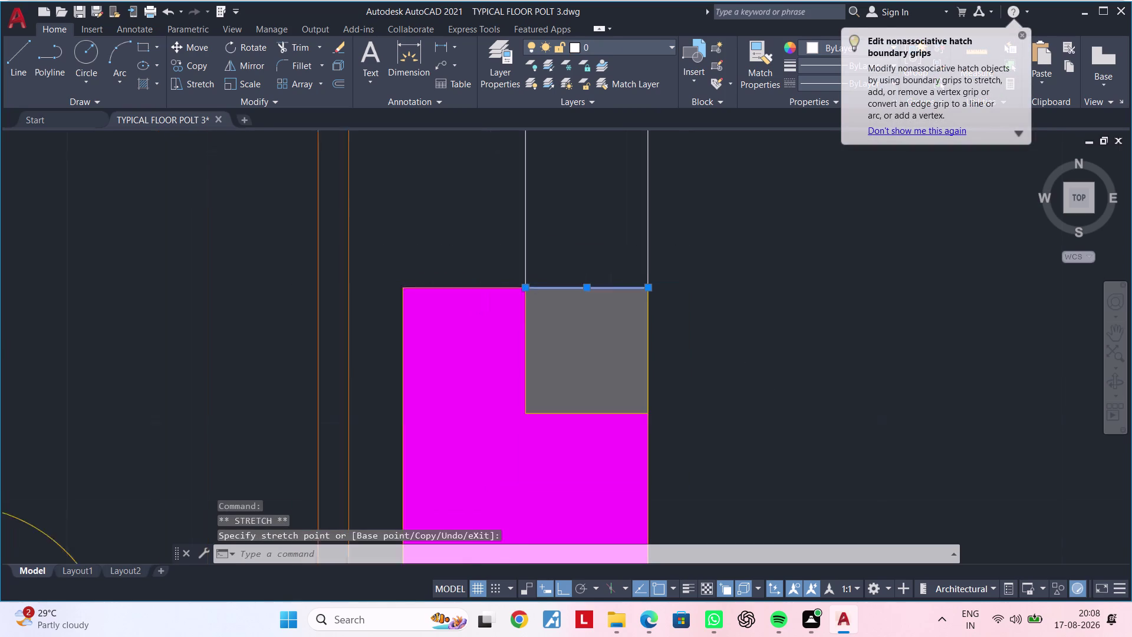
scroll(down, 3)
middle_drag(696, 304, 672, 262)
scroll(down, 3)
middle_drag(714, 300, 718, 285)
key(Escape)
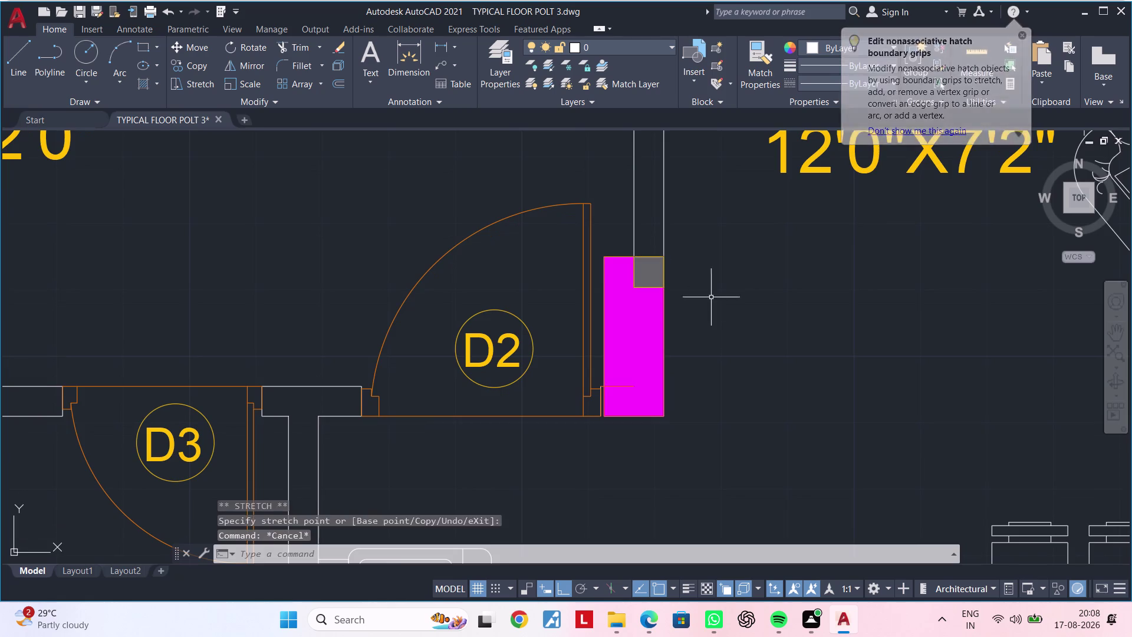
key(Escape)
scroll(up, 3)
middle_drag(605, 387, 696, 327)
scroll(up, 3)
scroll(up, 3)
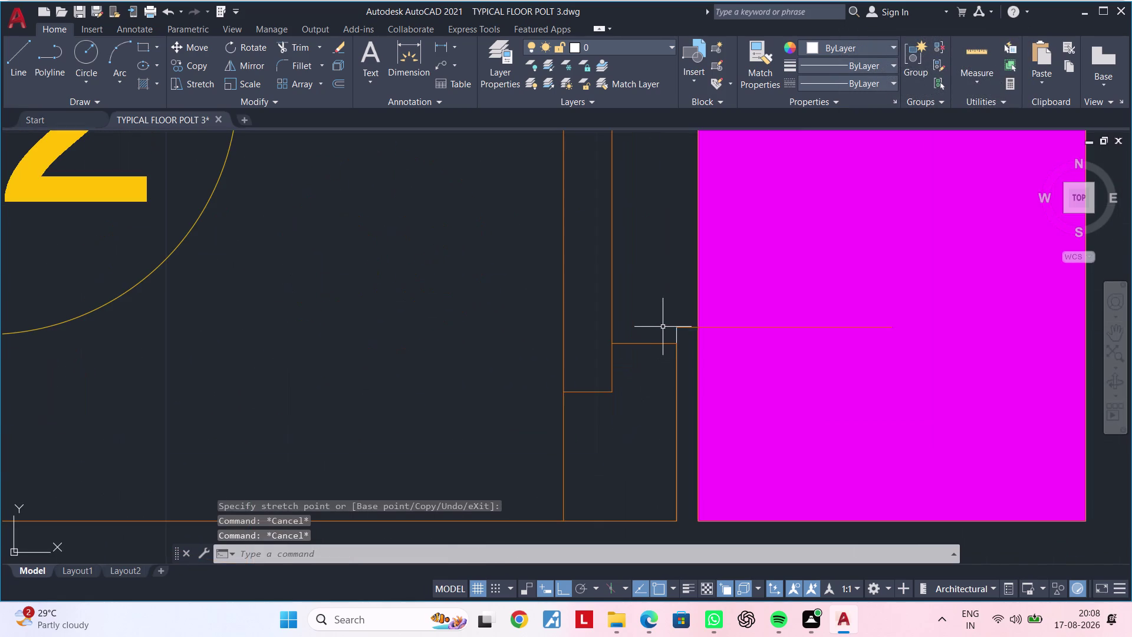
click(677, 332)
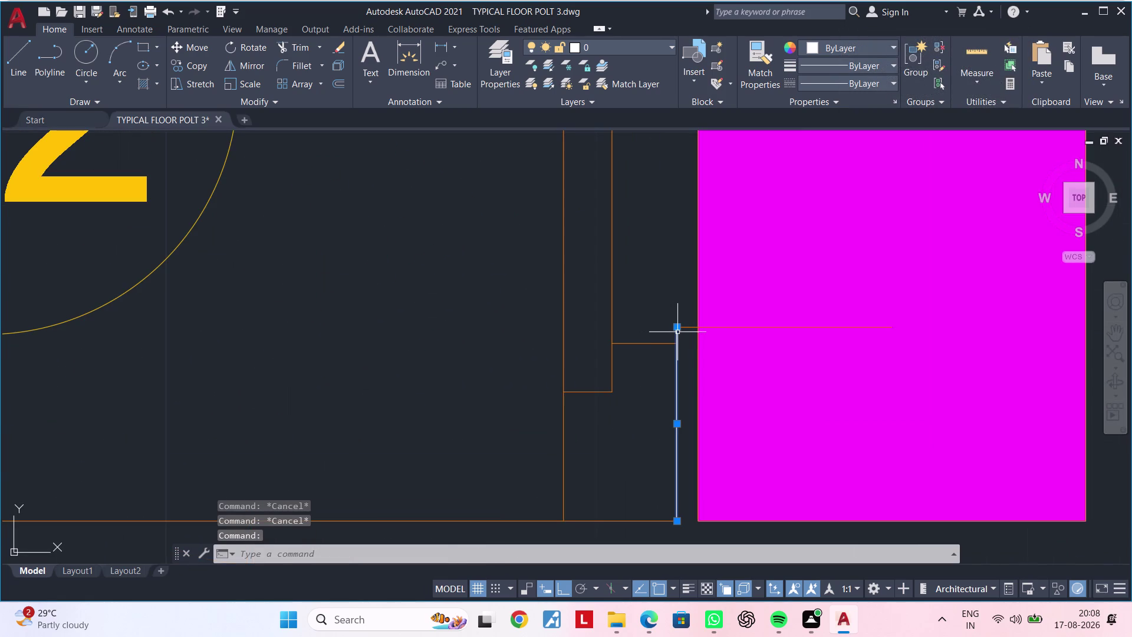
key(Delete)
click(688, 326)
key(Delete)
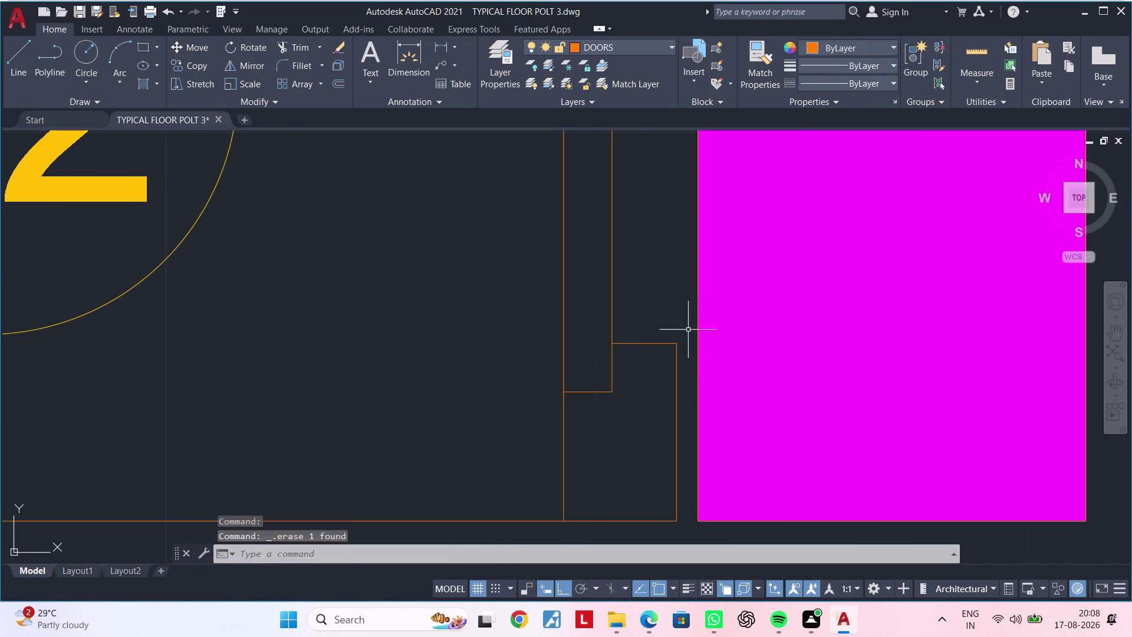
scroll(down, 3)
middle_drag(672, 345, 659, 324)
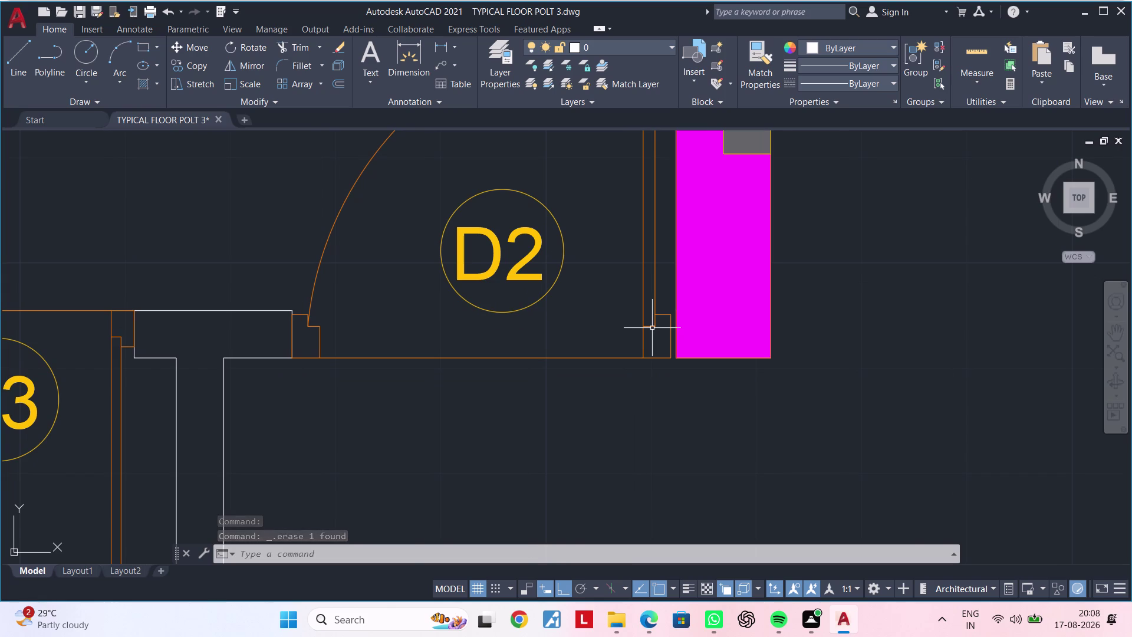
scroll(down, 3)
middle_drag(663, 393, 665, 364)
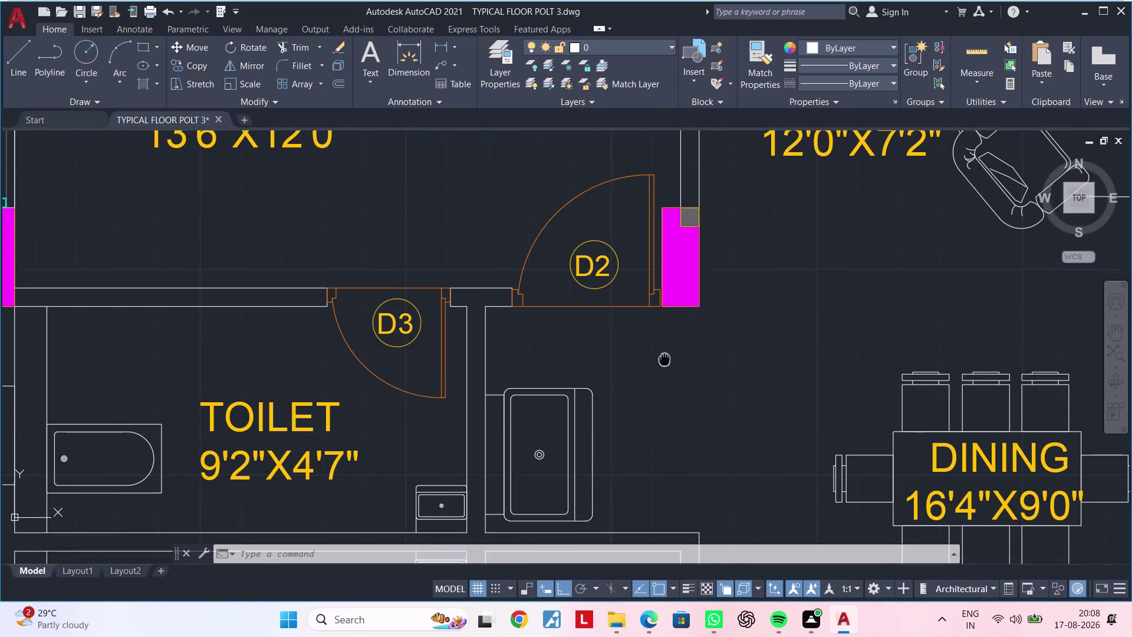
middle_drag(664, 363, 672, 315)
middle_drag(673, 317, 652, 409)
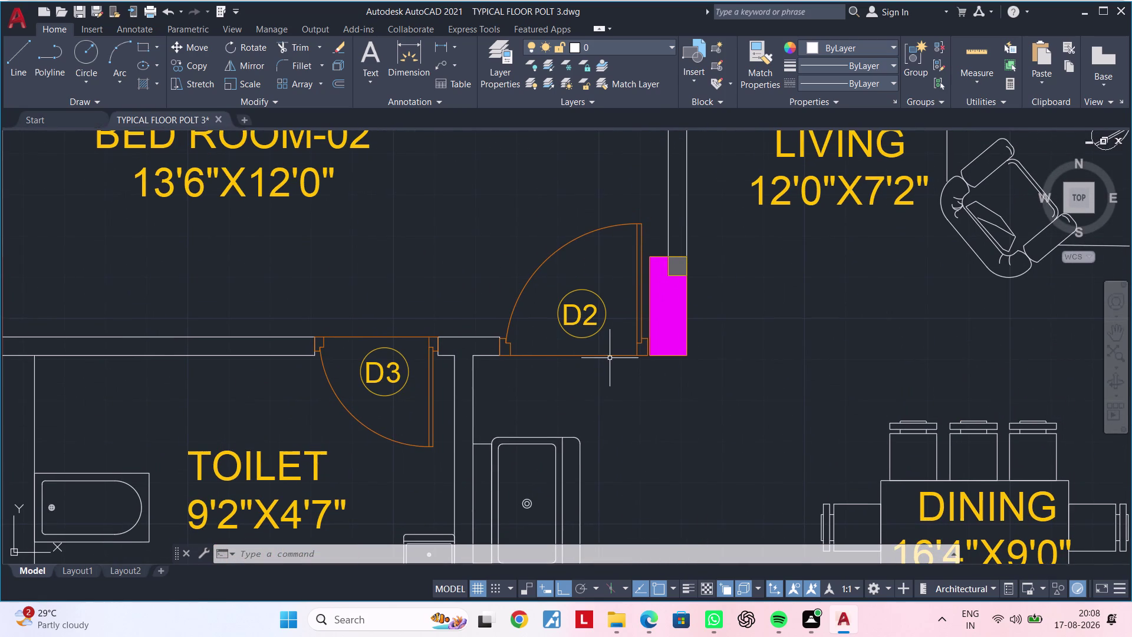
click(610, 356)
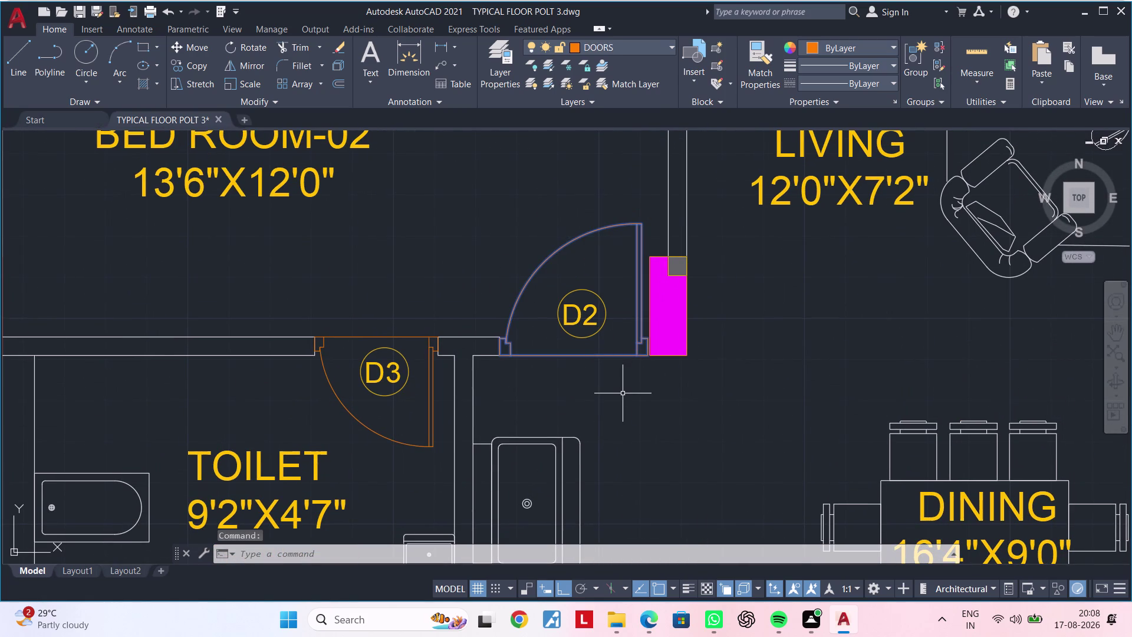
Move the D2 door block to the living side of the column.
text(M)
key(space)
drag(614, 394, 621, 395)
middle_drag(800, 384, 698, 401)
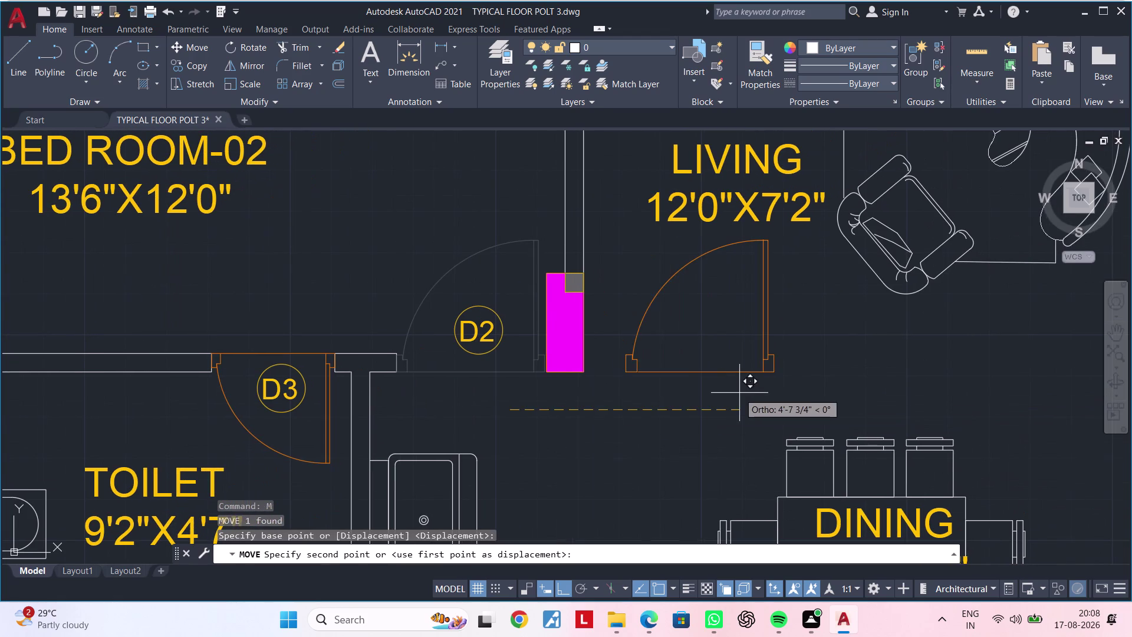
click(741, 392)
key(Escape)
key(Escape)
middle_drag(598, 395, 602, 386)
key(Escape)
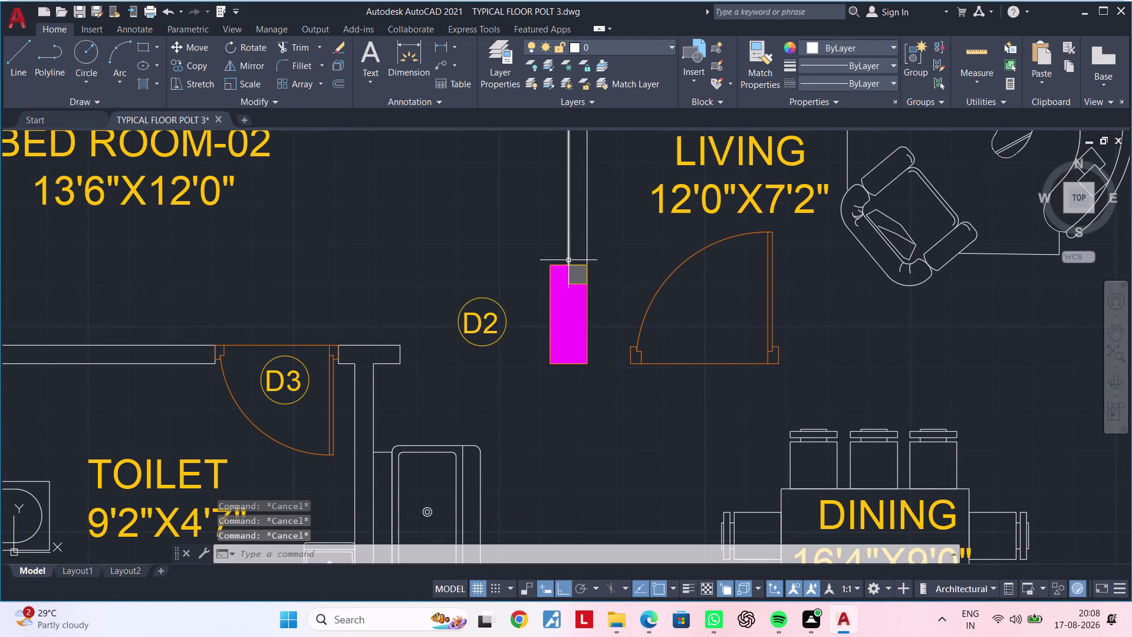
Delete the grey hatch overlapping at the column corner.
click(569, 259)
scroll(up, 3)
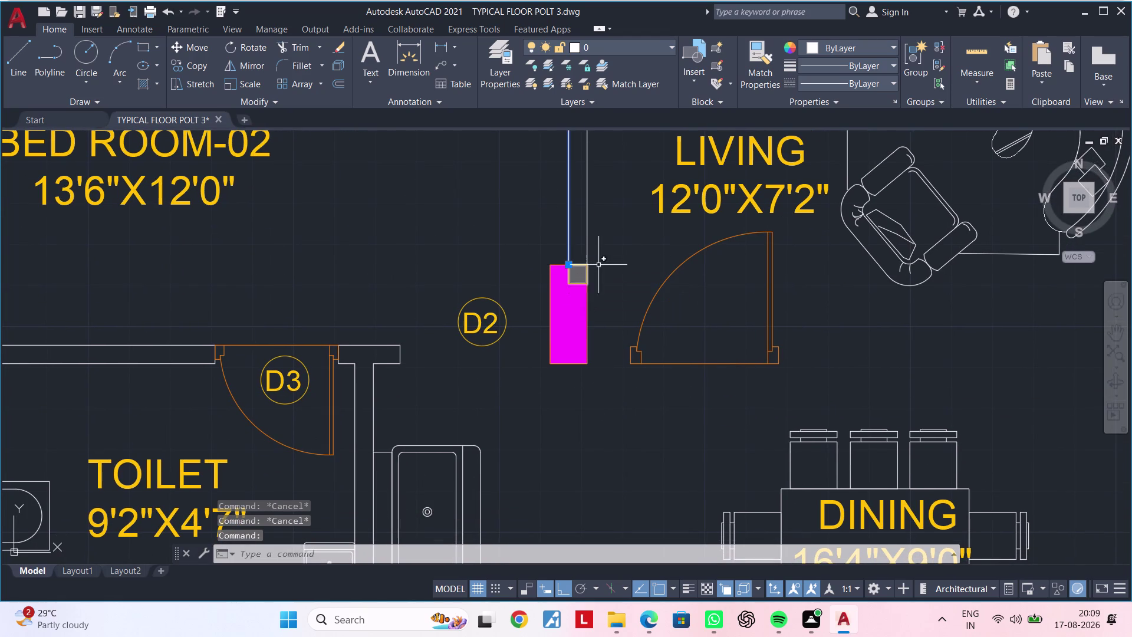
scroll(up, 3)
click(580, 256)
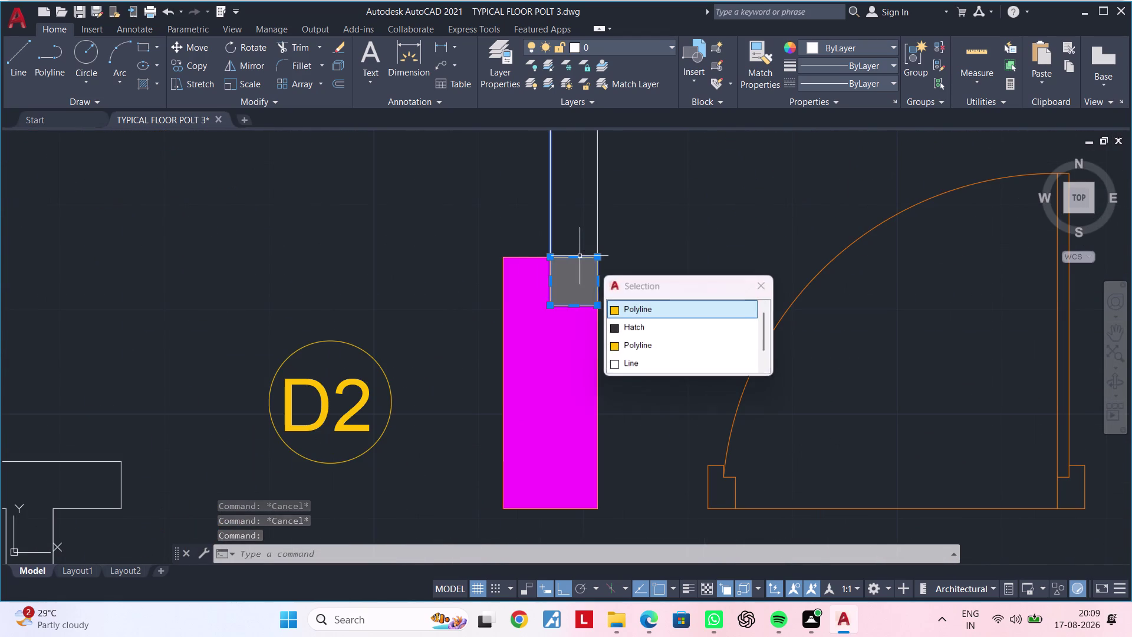
key(Escape)
key(Escape)
click(576, 256)
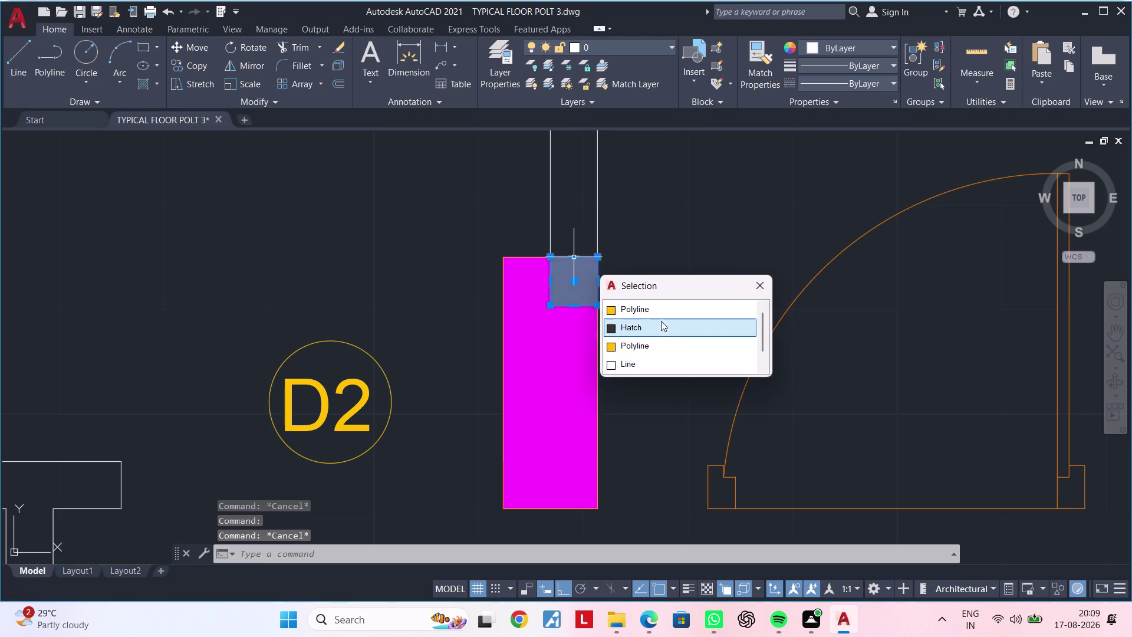
click(662, 358)
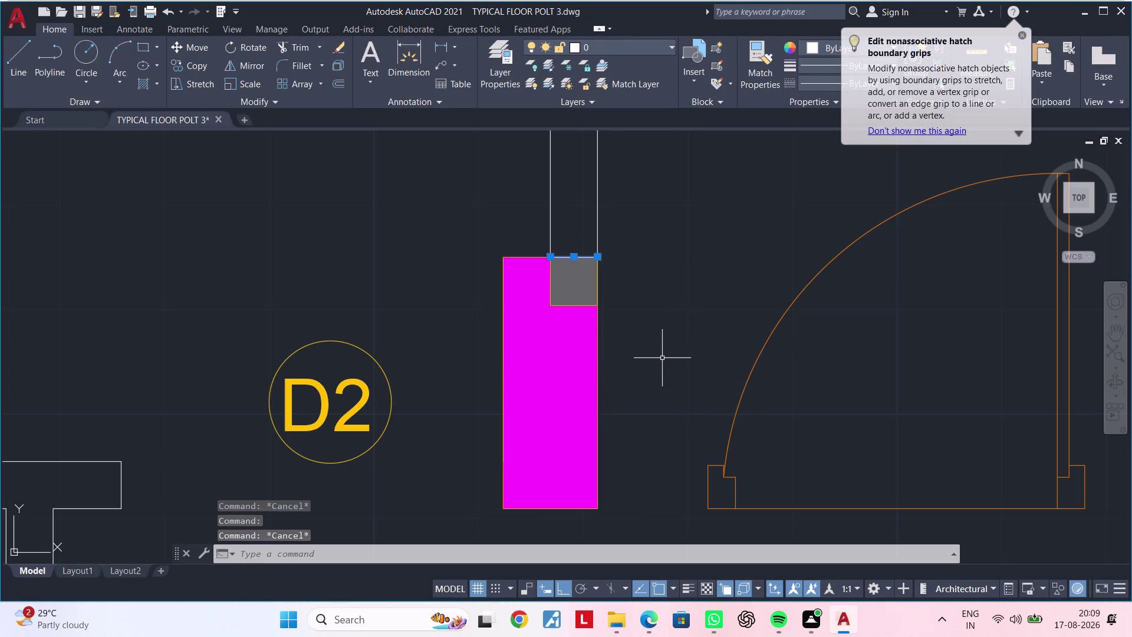
key(Delete)
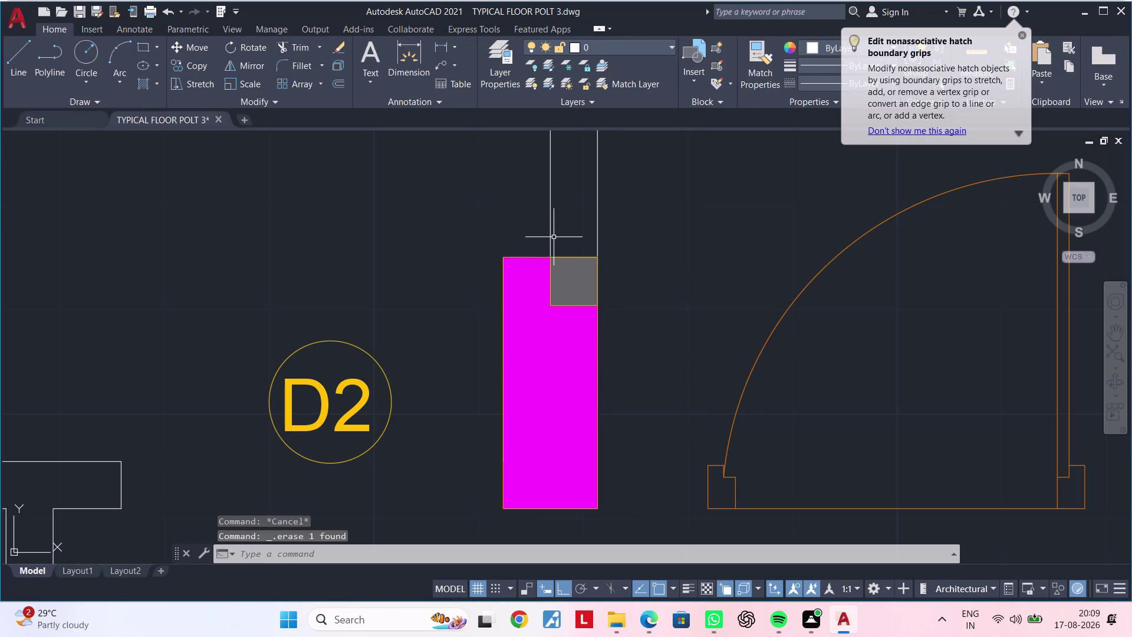
Grip-stretch the wall line at the column downward toward the lower wall.
click(551, 240)
drag(551, 256, 560, 275)
middle_drag(577, 395, 586, 167)
scroll(down, 3)
middle_drag(528, 440, 535, 234)
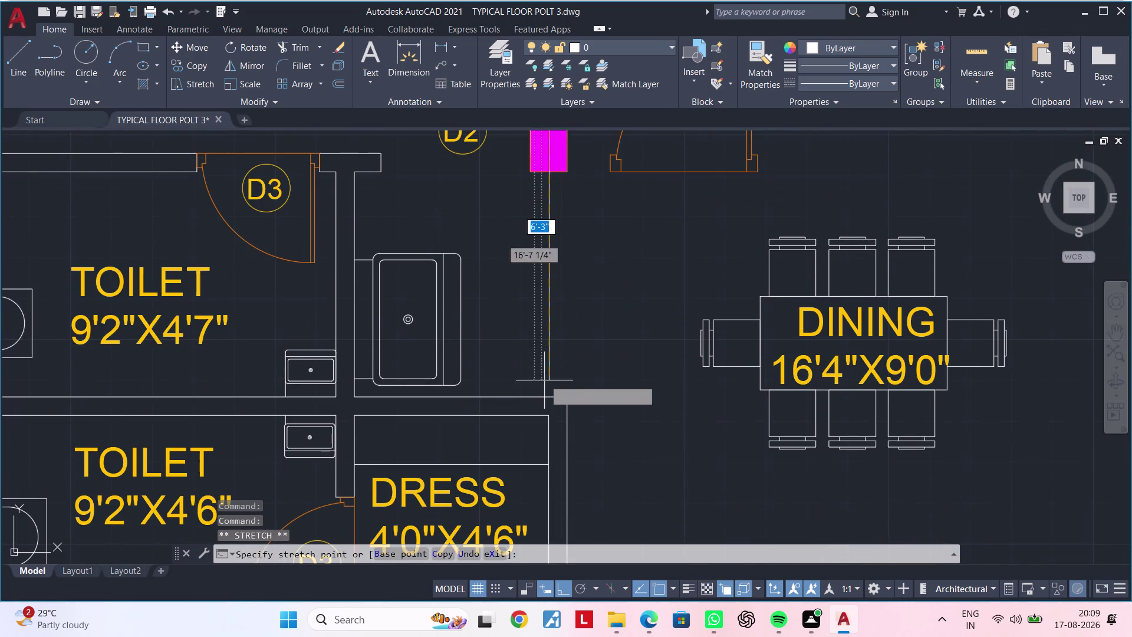
Extend two wall lines at the D2 column down to the lower wall.
scroll(up, 3)
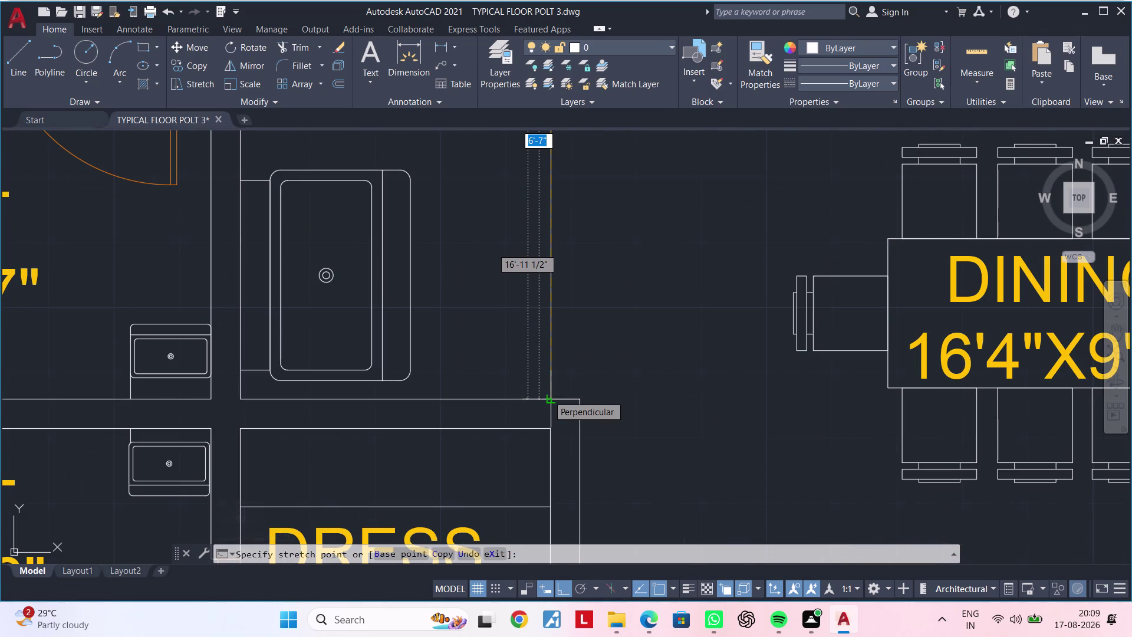
click(547, 397)
key(Escape)
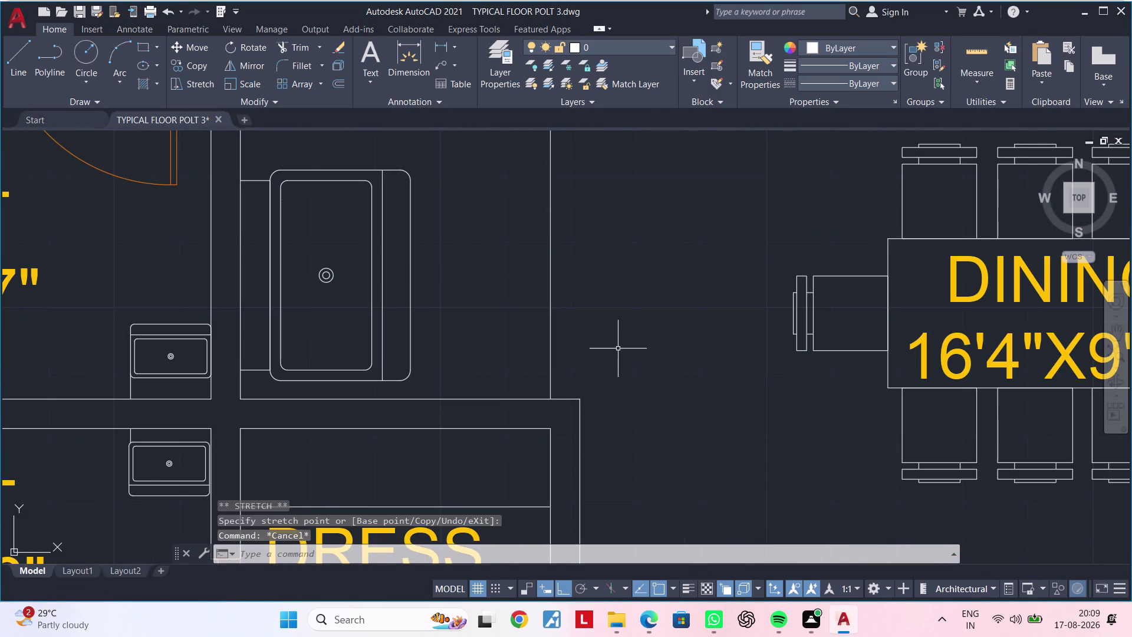
scroll(down, 3)
middle_drag(610, 341, 593, 408)
scroll(up, 3)
click(590, 241)
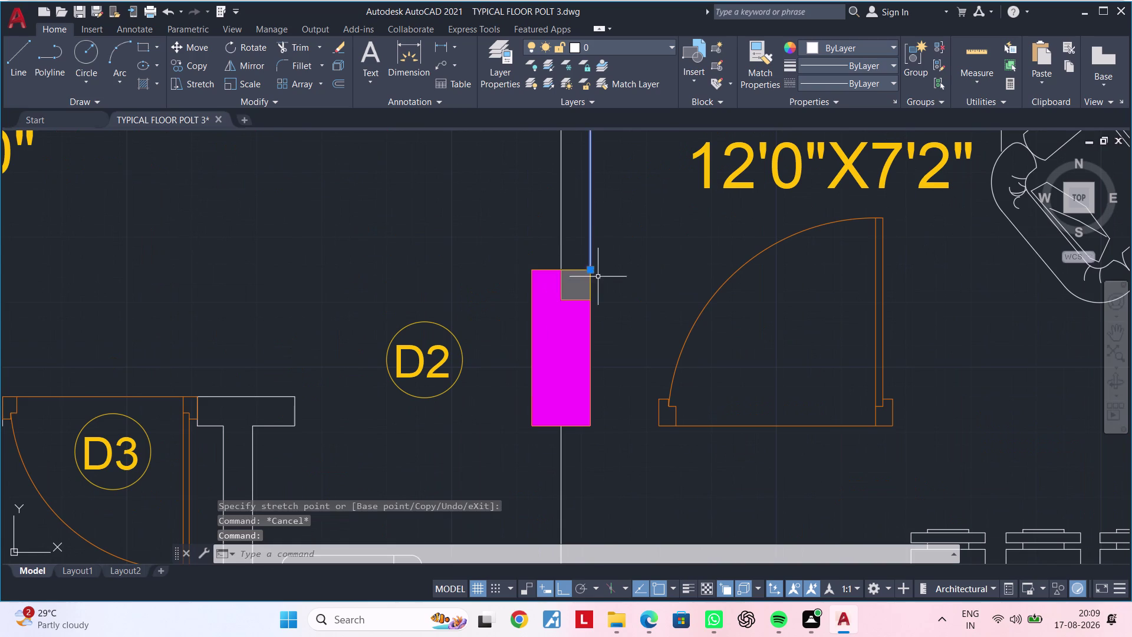
drag(591, 267, 594, 287)
scroll(down, 3)
middle_drag(596, 412, 595, 243)
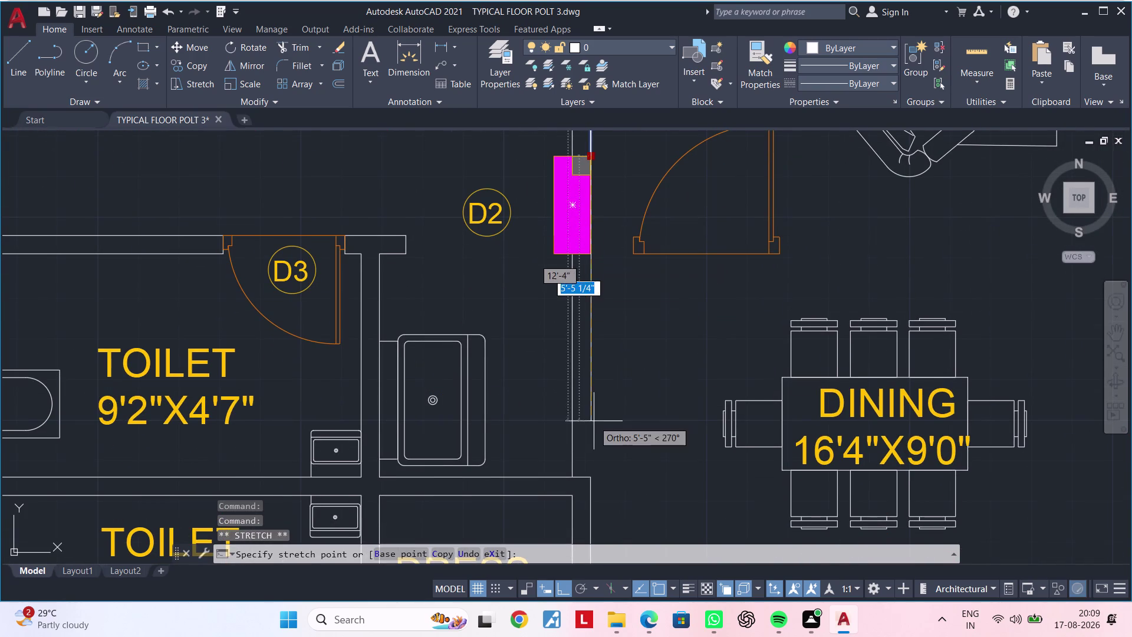
click(590, 477)
key(Escape)
Review the floor plan and pan back to the D2 column, clearing commands.
scroll(down, 3)
key(Escape)
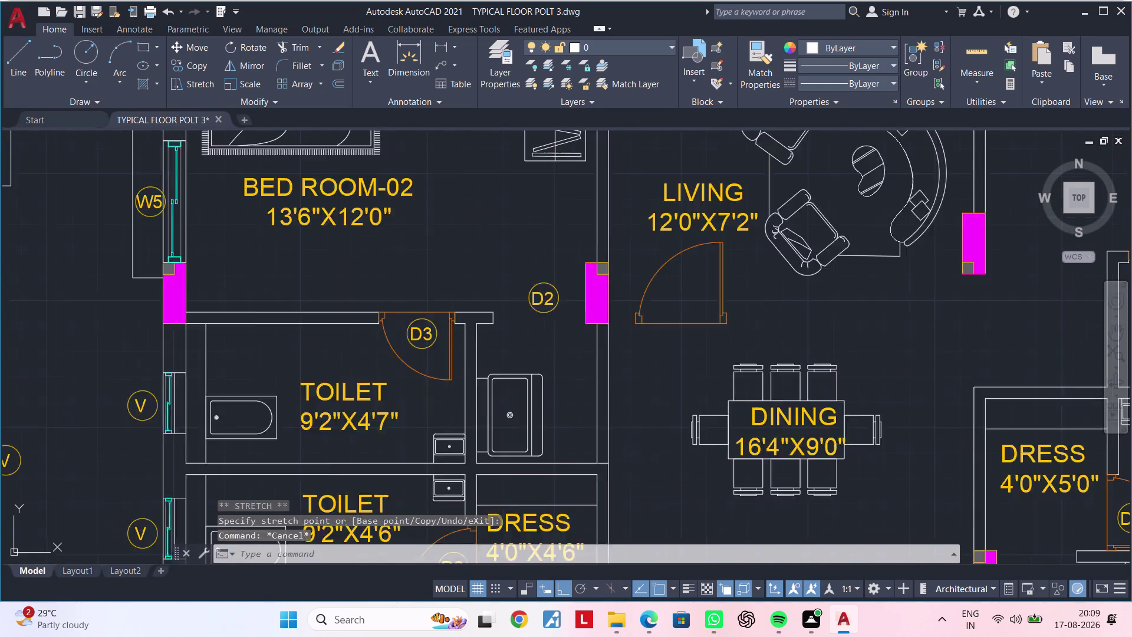
scroll(down, 3)
middle_drag(640, 439, 642, 399)
key(Escape)
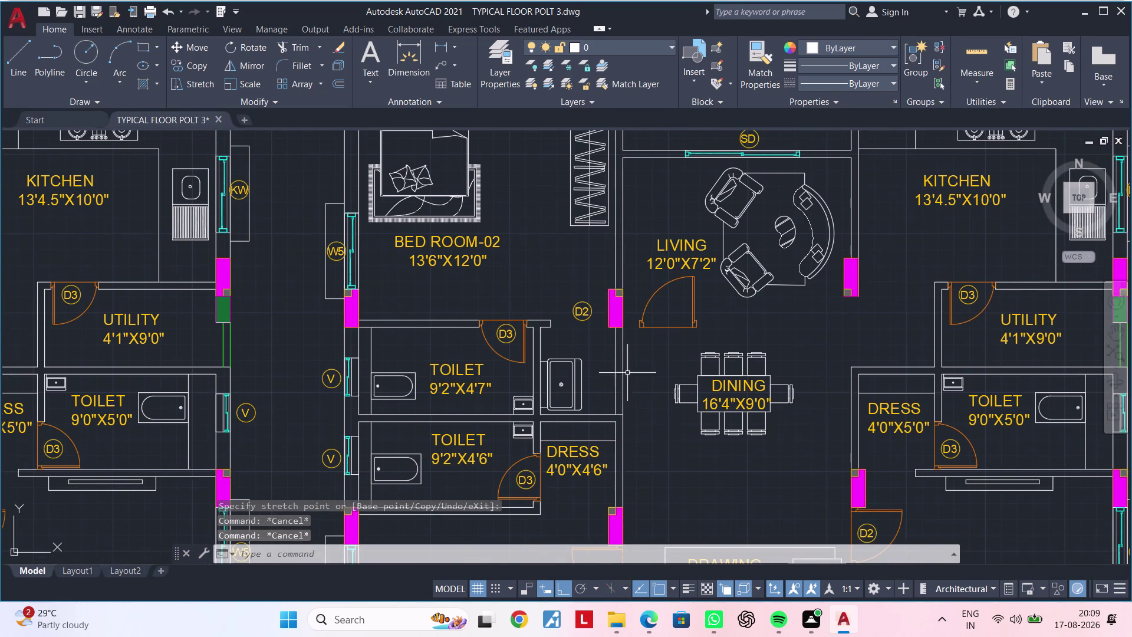
scroll(up, 3)
middle_drag(630, 342, 621, 417)
key(Escape)
key(Escape)
key(Escape)
key(Escape)
middle_drag(640, 423, 641, 425)
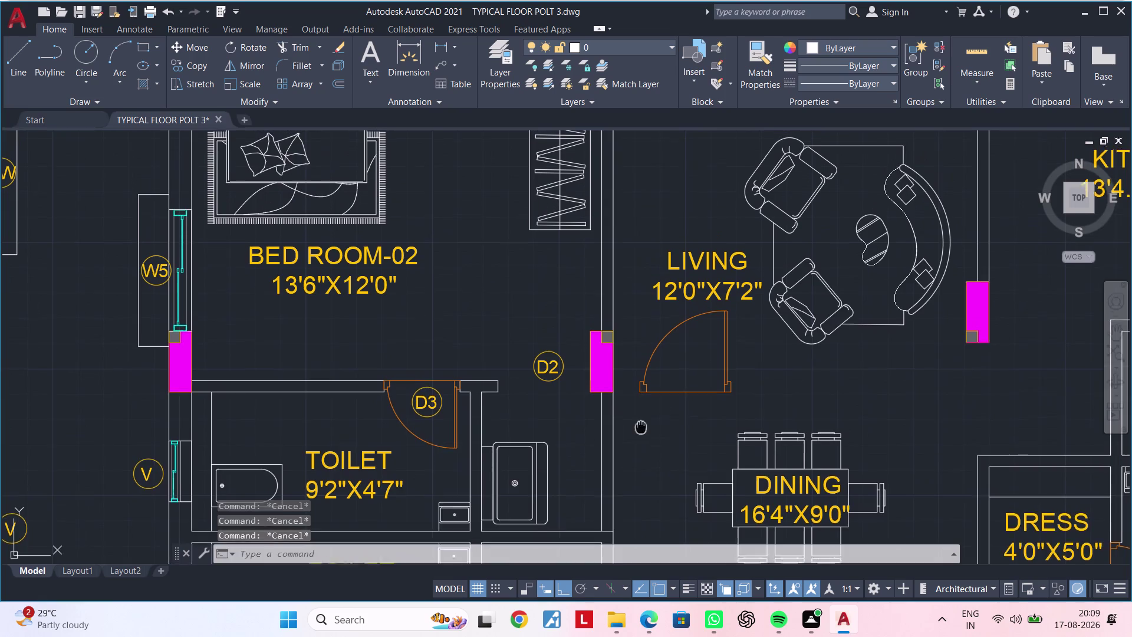
middle_drag(641, 425, 641, 468)
key(Escape)
key(Escape)
scroll(up, 3)
middle_drag(645, 404, 653, 444)
key(Escape)
scroll(down, 3)
middle_drag(635, 406, 627, 415)
key(Escape)
key(Escape)
Start a new line at the column corner with L.
text(L)
key(space)
scroll(up, 3)
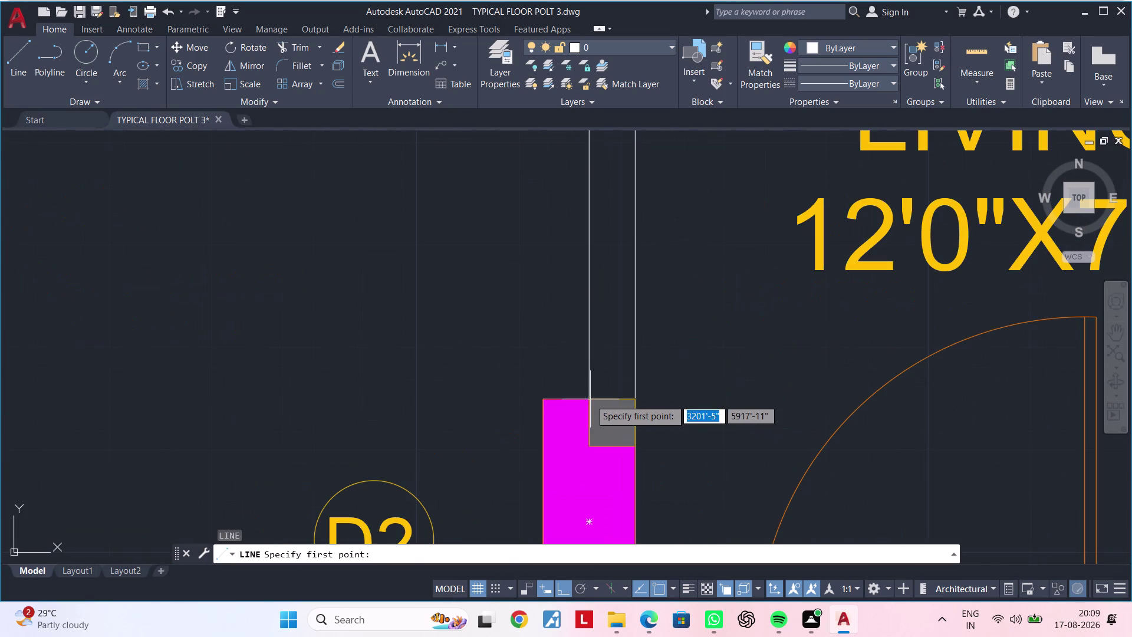
Sketch a line from the column corner, then cancel it.
click(589, 399)
click(637, 399)
key(Escape)
key(Escape)
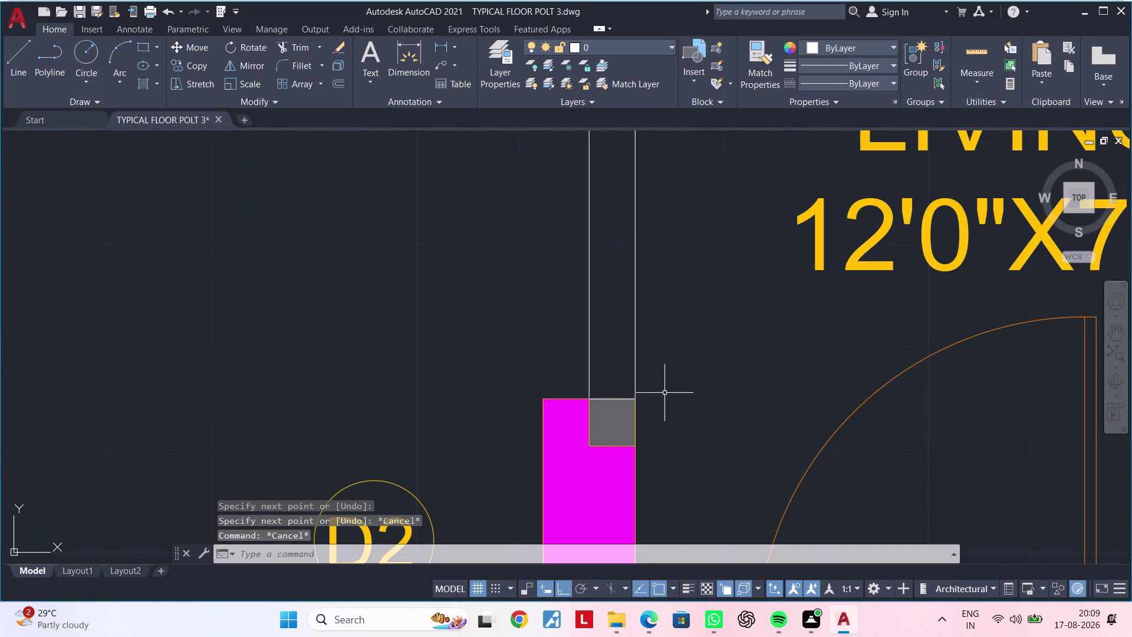
Offset the wall line by 3' to place a parallel copy inside the wall.
text(OF)
key(space)
text(3)
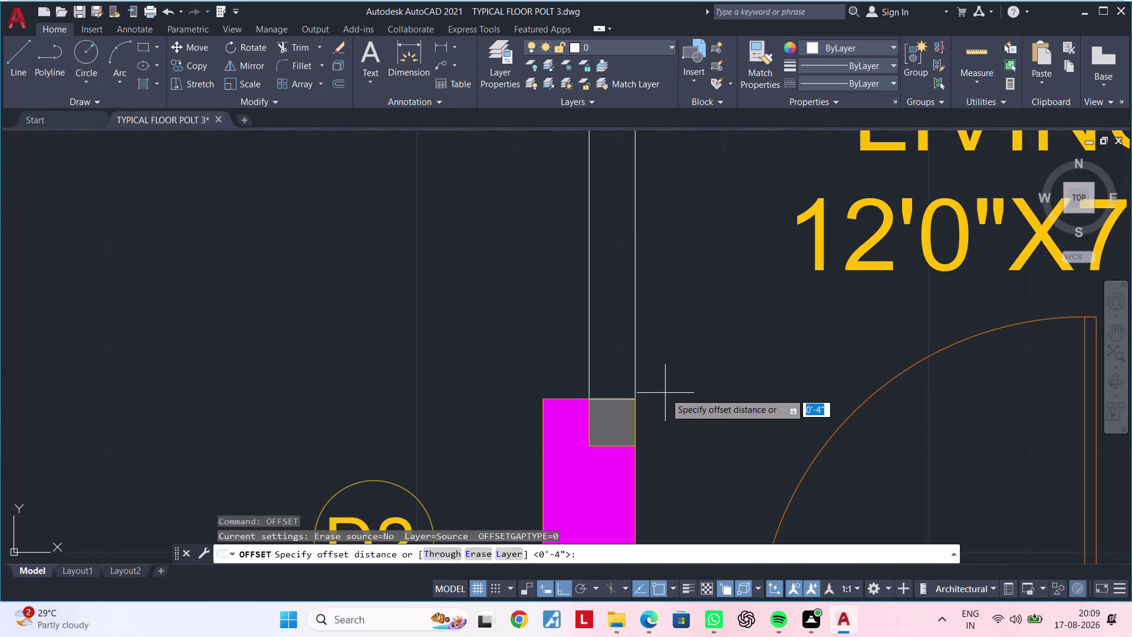
text(')
key(Return)
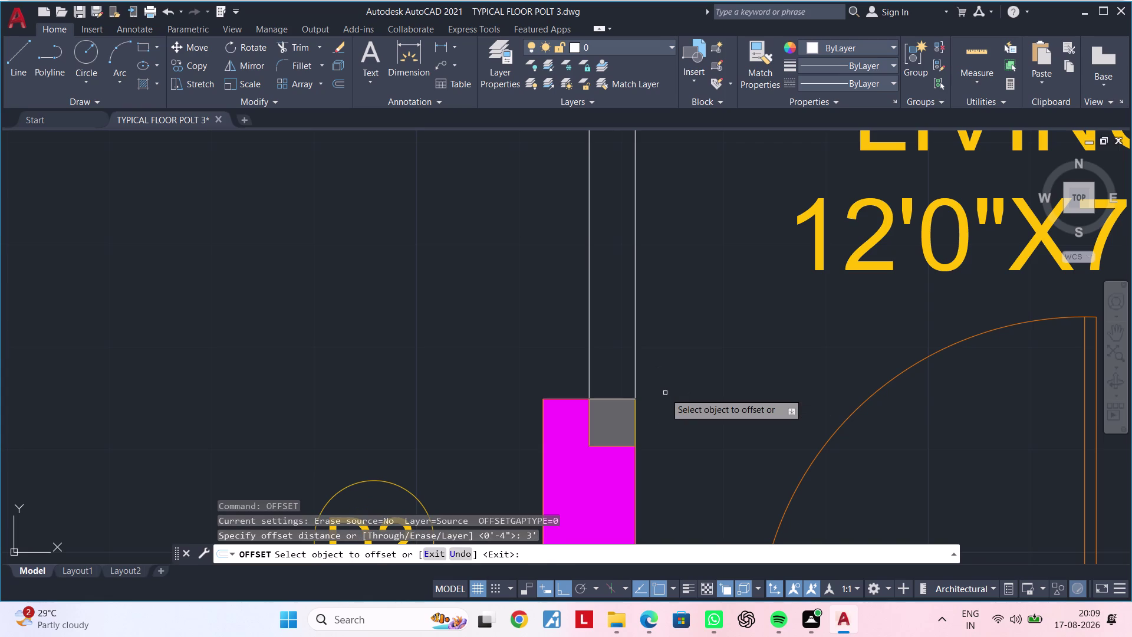
click(610, 397)
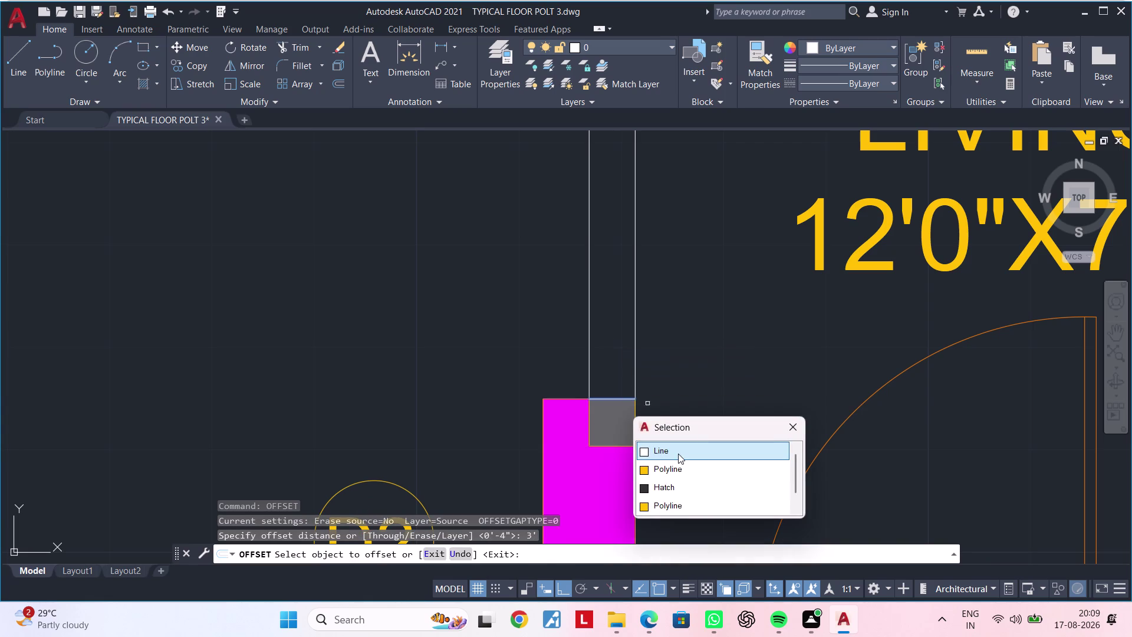
click(678, 453)
scroll(down, 3)
middle_drag(603, 293, 596, 443)
scroll(up, 3)
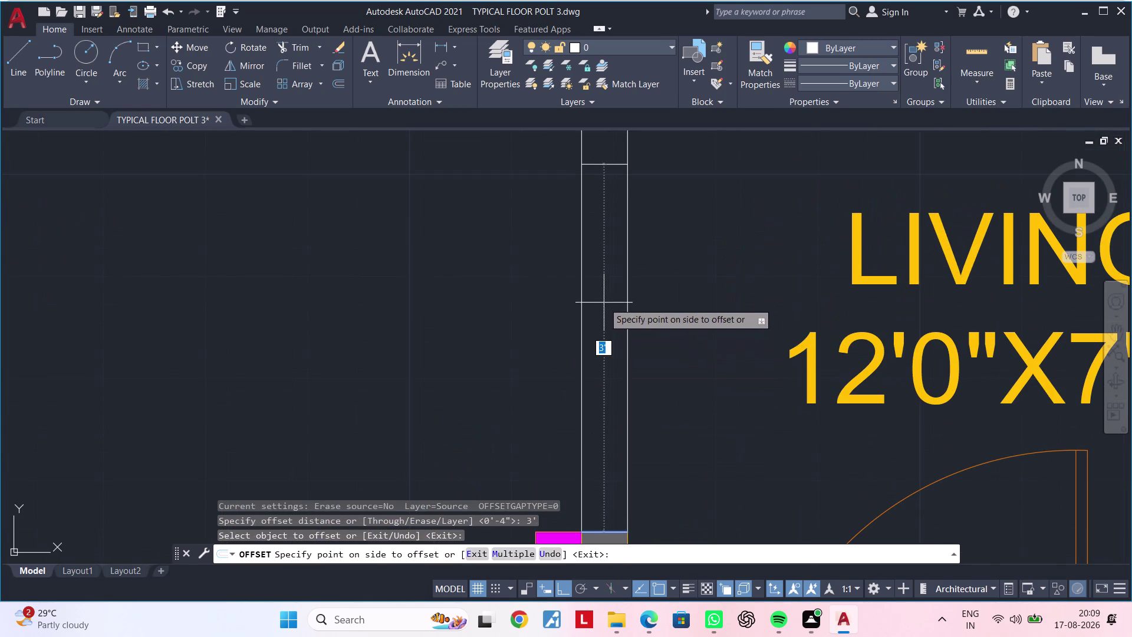
click(604, 303)
scroll(down, 3)
middle_drag(619, 312, 540, 334)
key(Escape)
key(Escape)
key(Escape)
Trim the wall lines crossing the column with a fence, ending cancelled.
key(t)
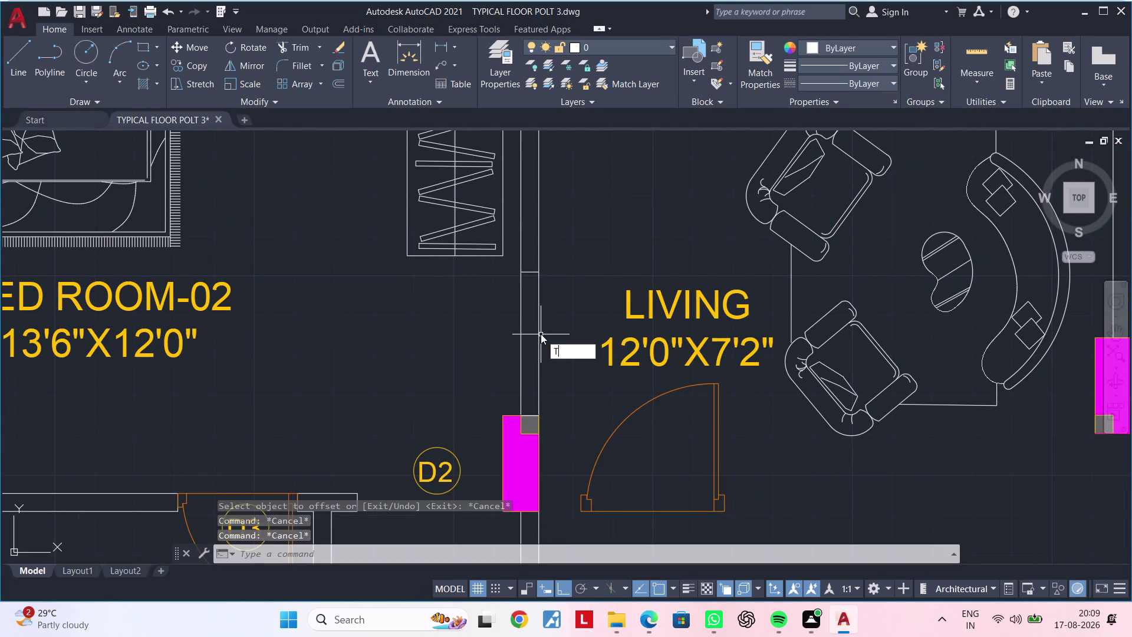
key(r)
key(space)
drag(567, 335, 509, 342)
middle_drag(527, 346, 528, 317)
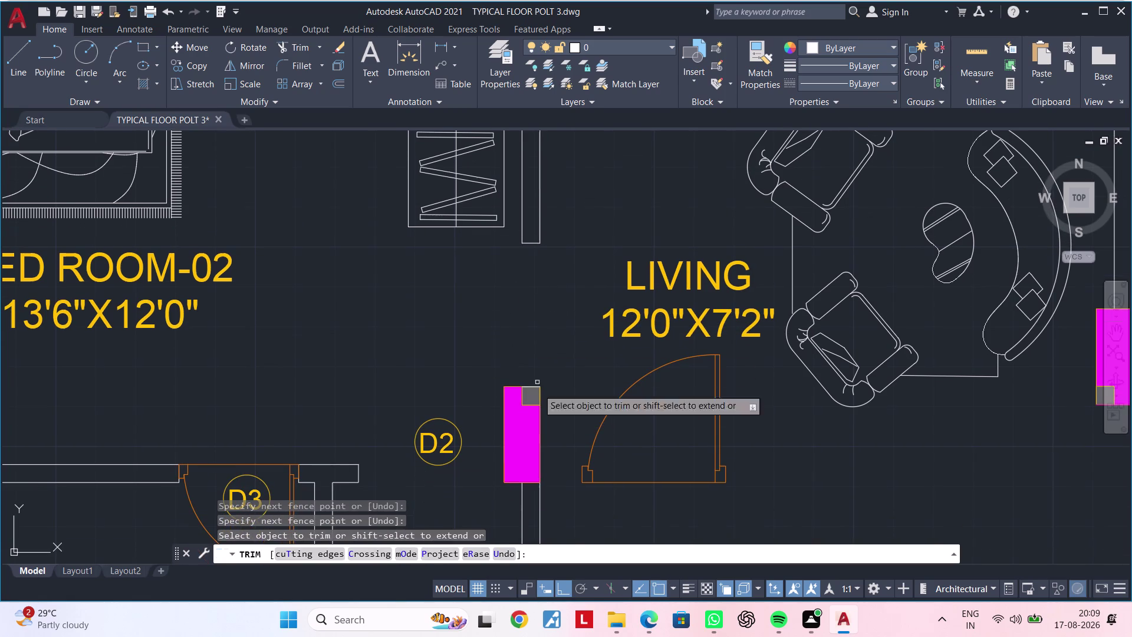
key(Escape)
key(Escape)
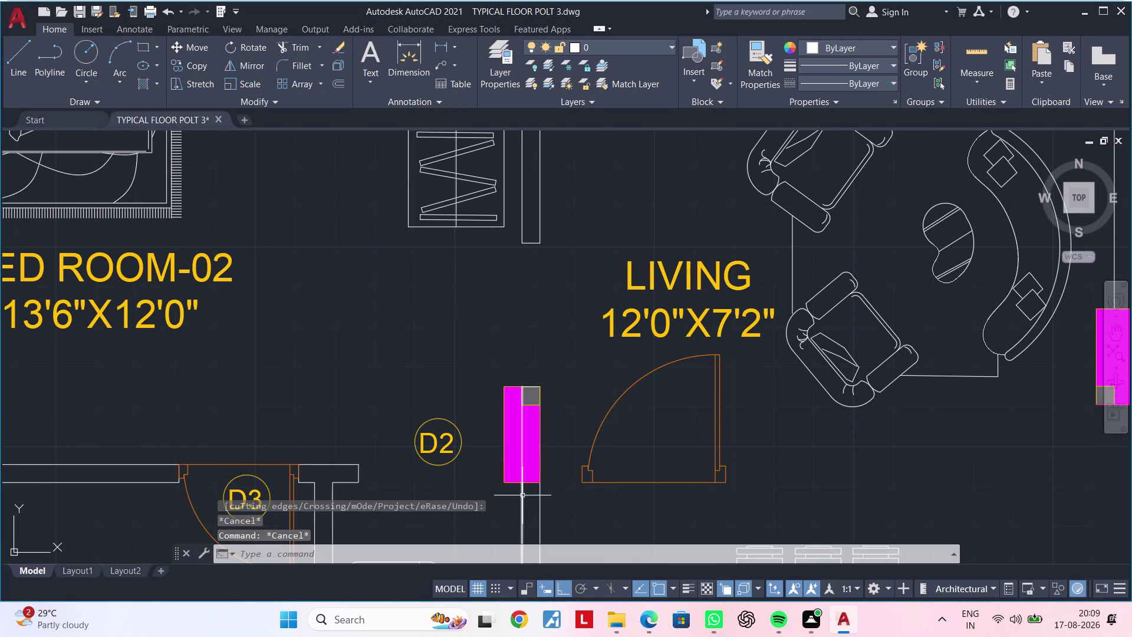
key(Escape)
key(Escape)
Select the D2 door and look around it.
middle_drag(550, 349, 533, 371)
key(Escape)
key(Escape)
click(600, 420)
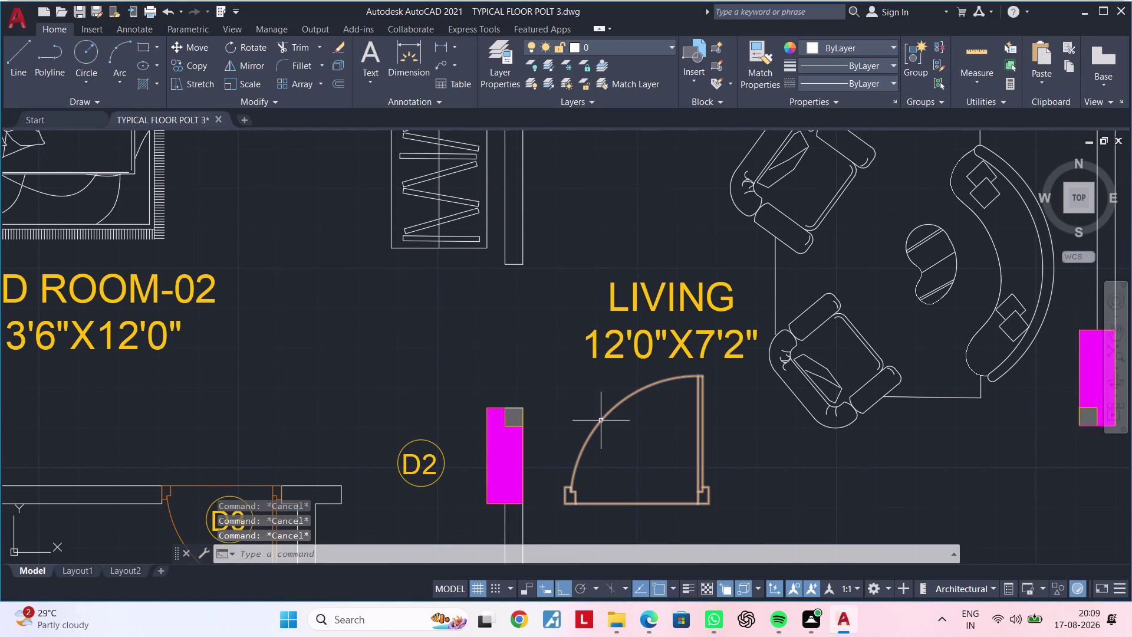
middle_drag(668, 450, 626, 401)
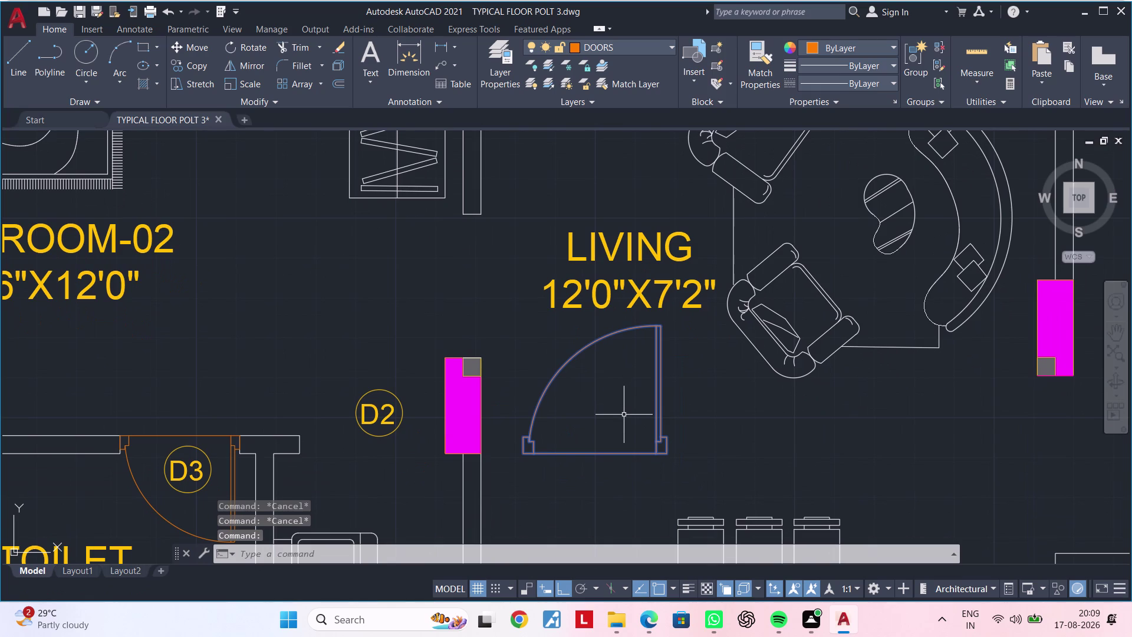